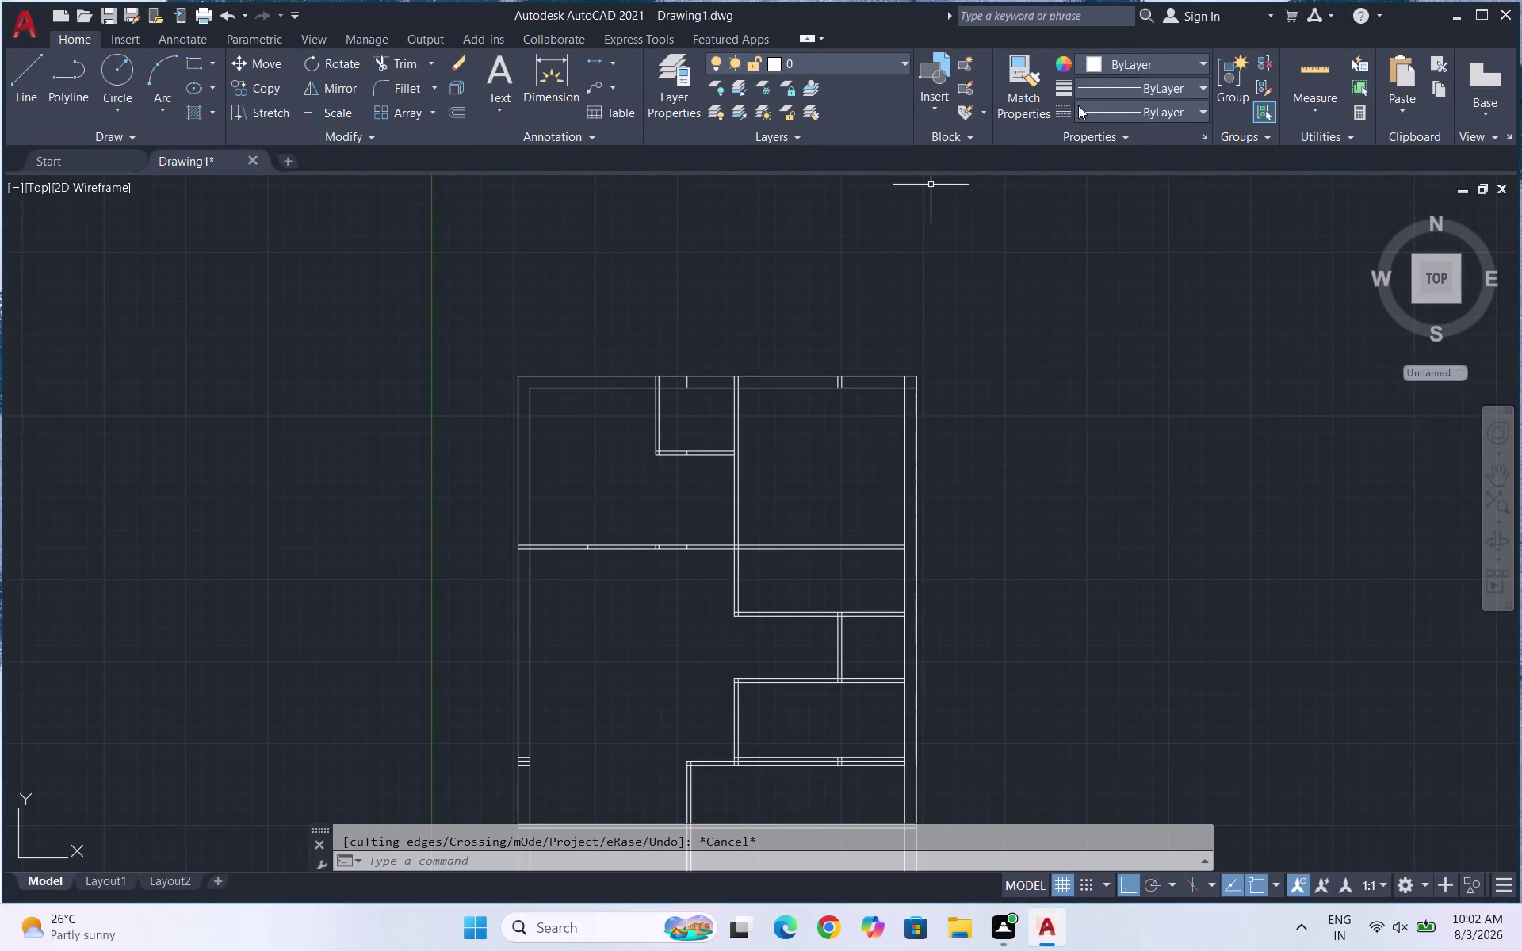
Cancel the earlier trim and begin a 7' offset, then abandon it.
scroll(down, 3)
scroll(up, 3)
scroll(down, 3)
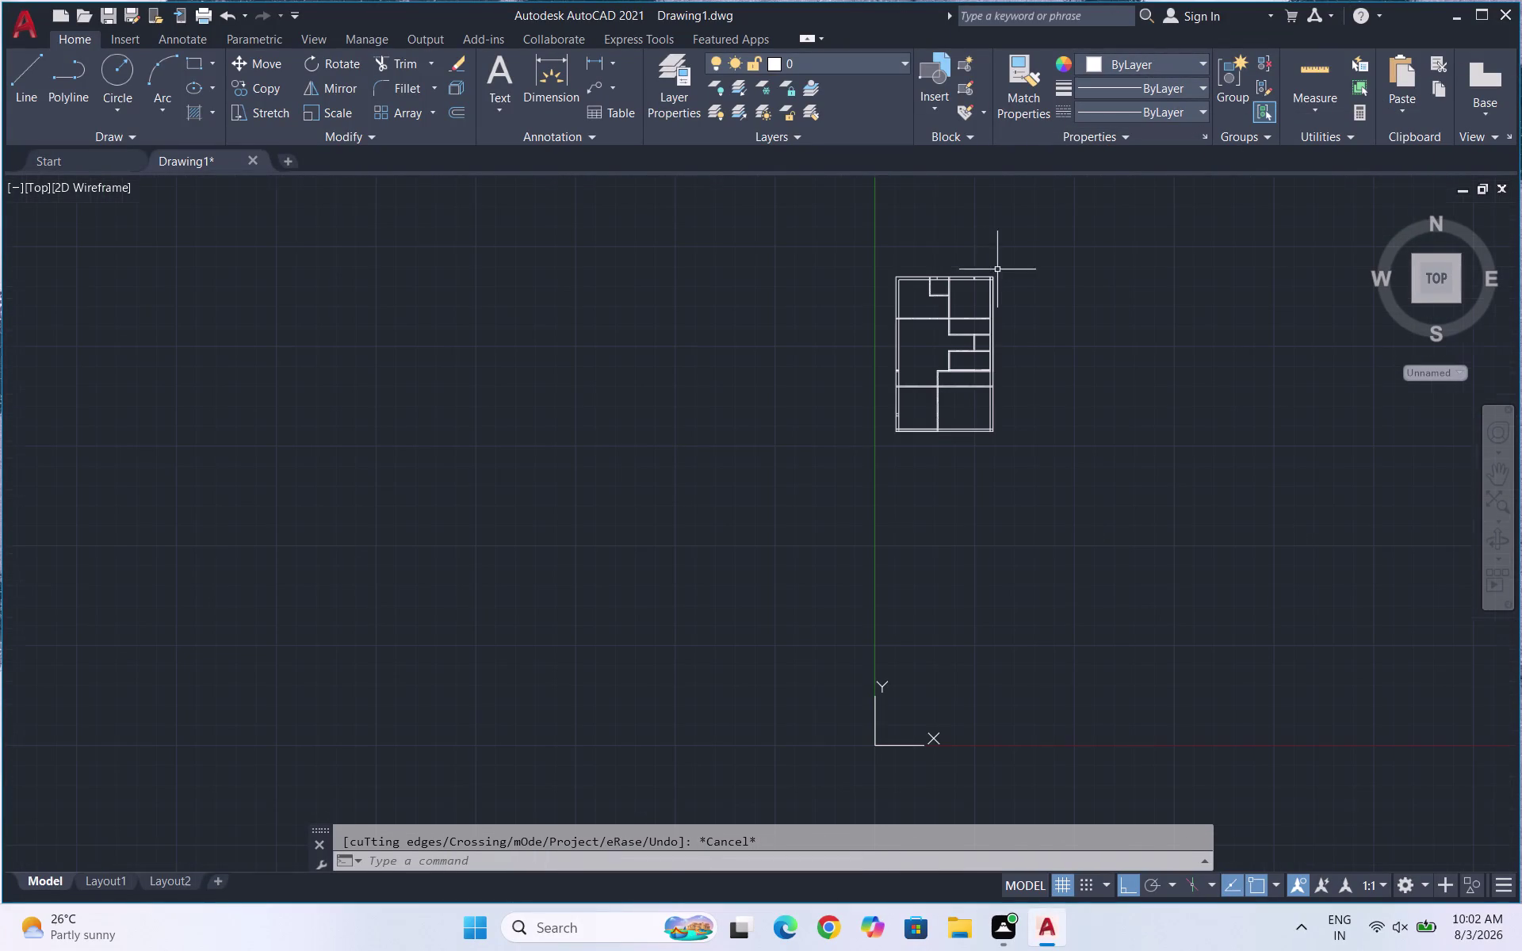
scroll(up, 3)
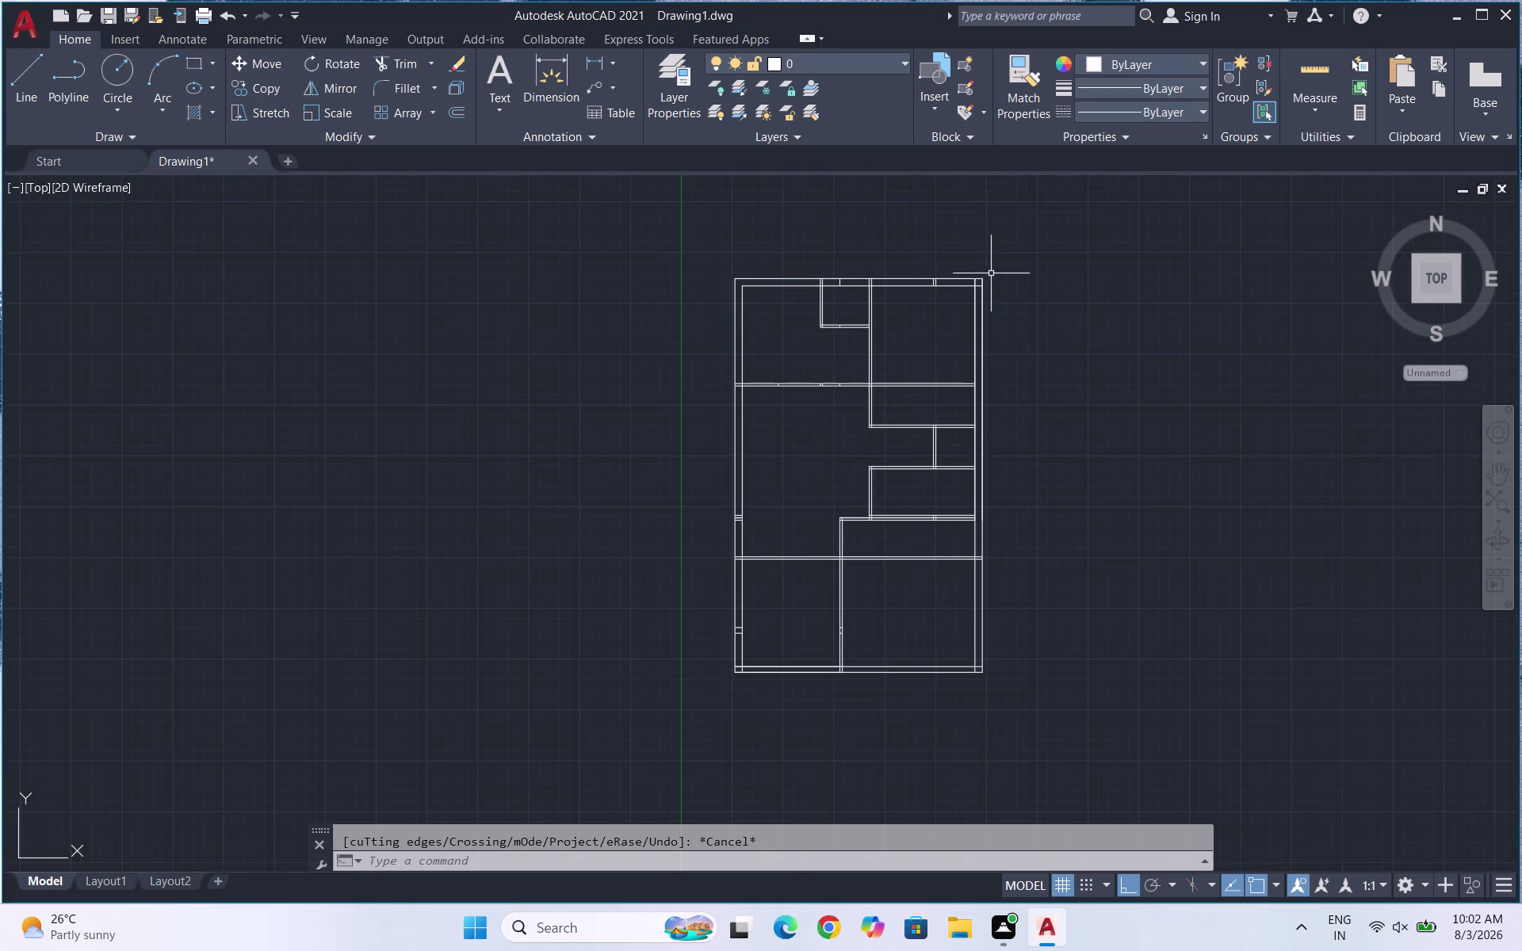
scroll(up, 3)
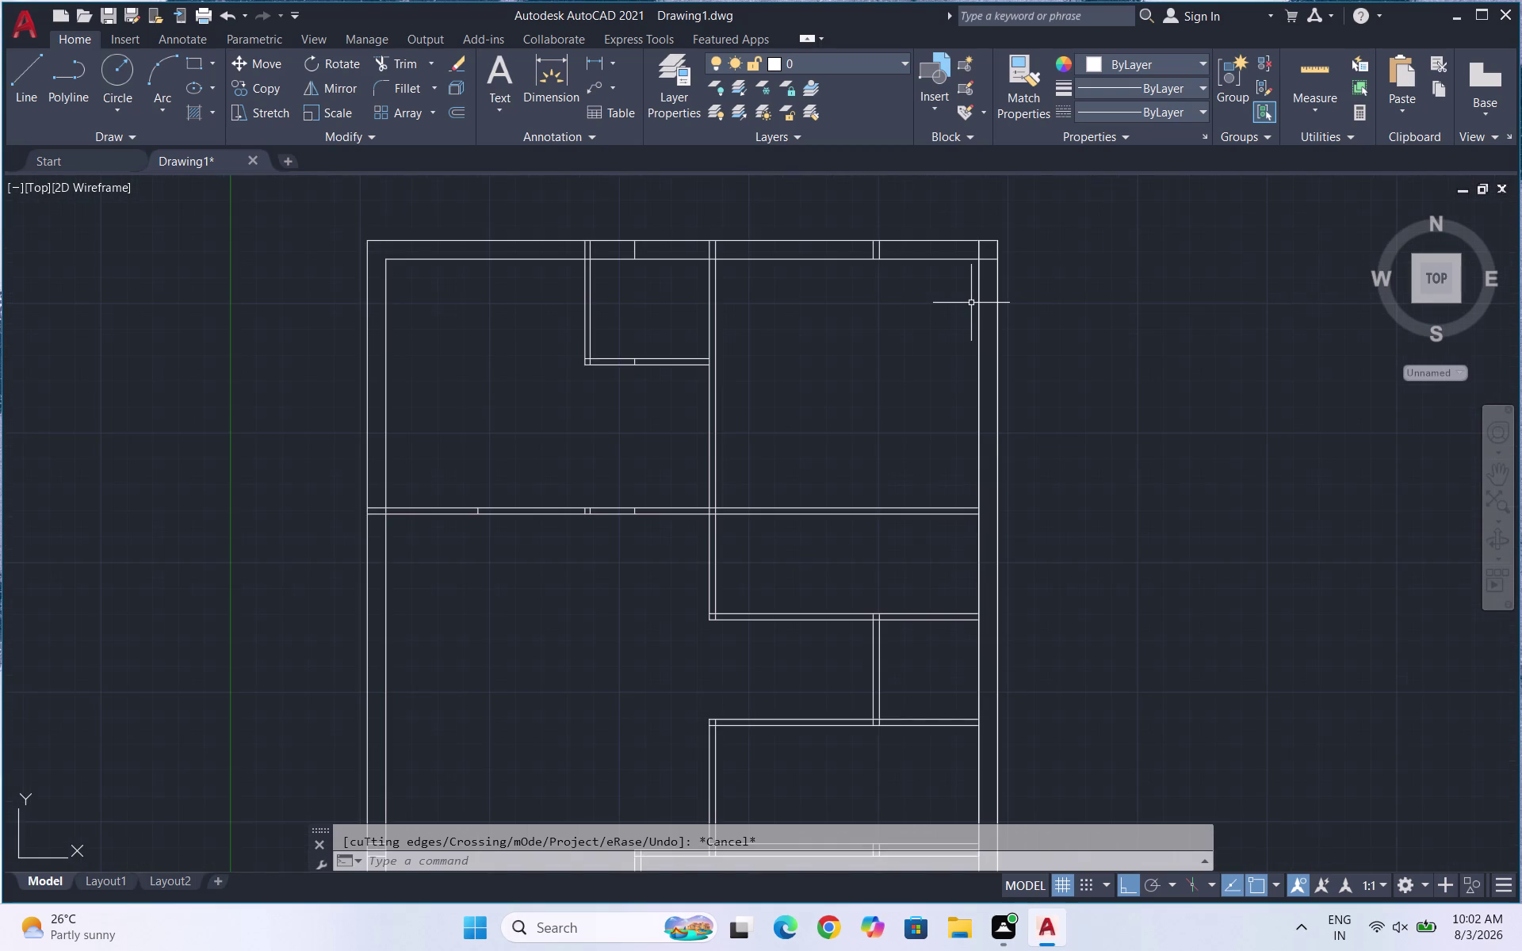
key(Escape)
key(Escape)
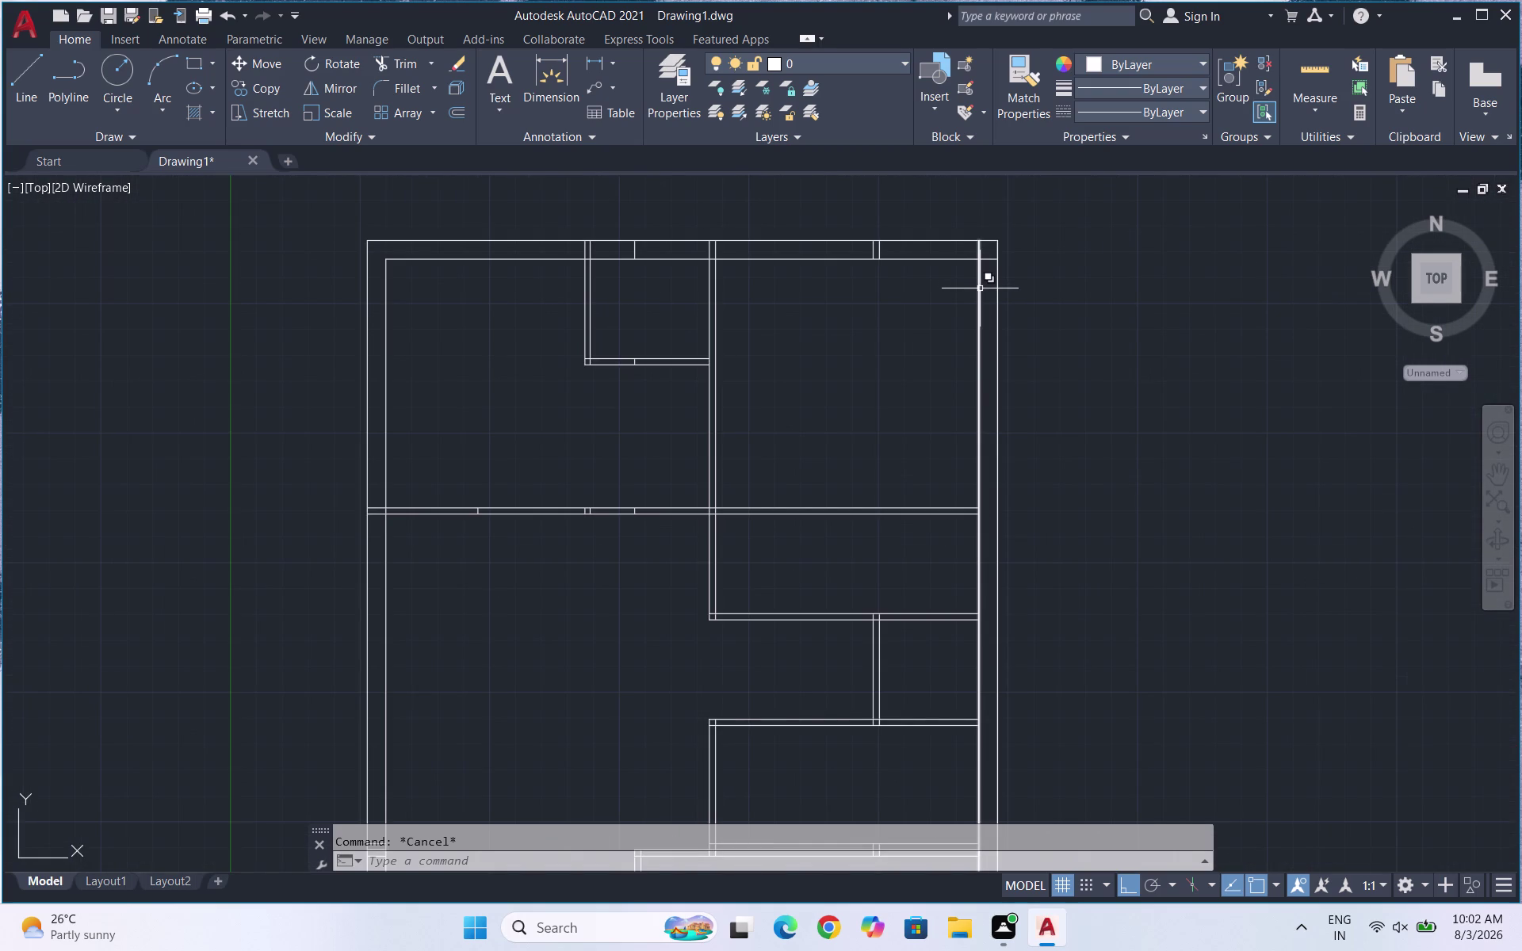
key(o)
key(Return)
text(7')
key(Return)
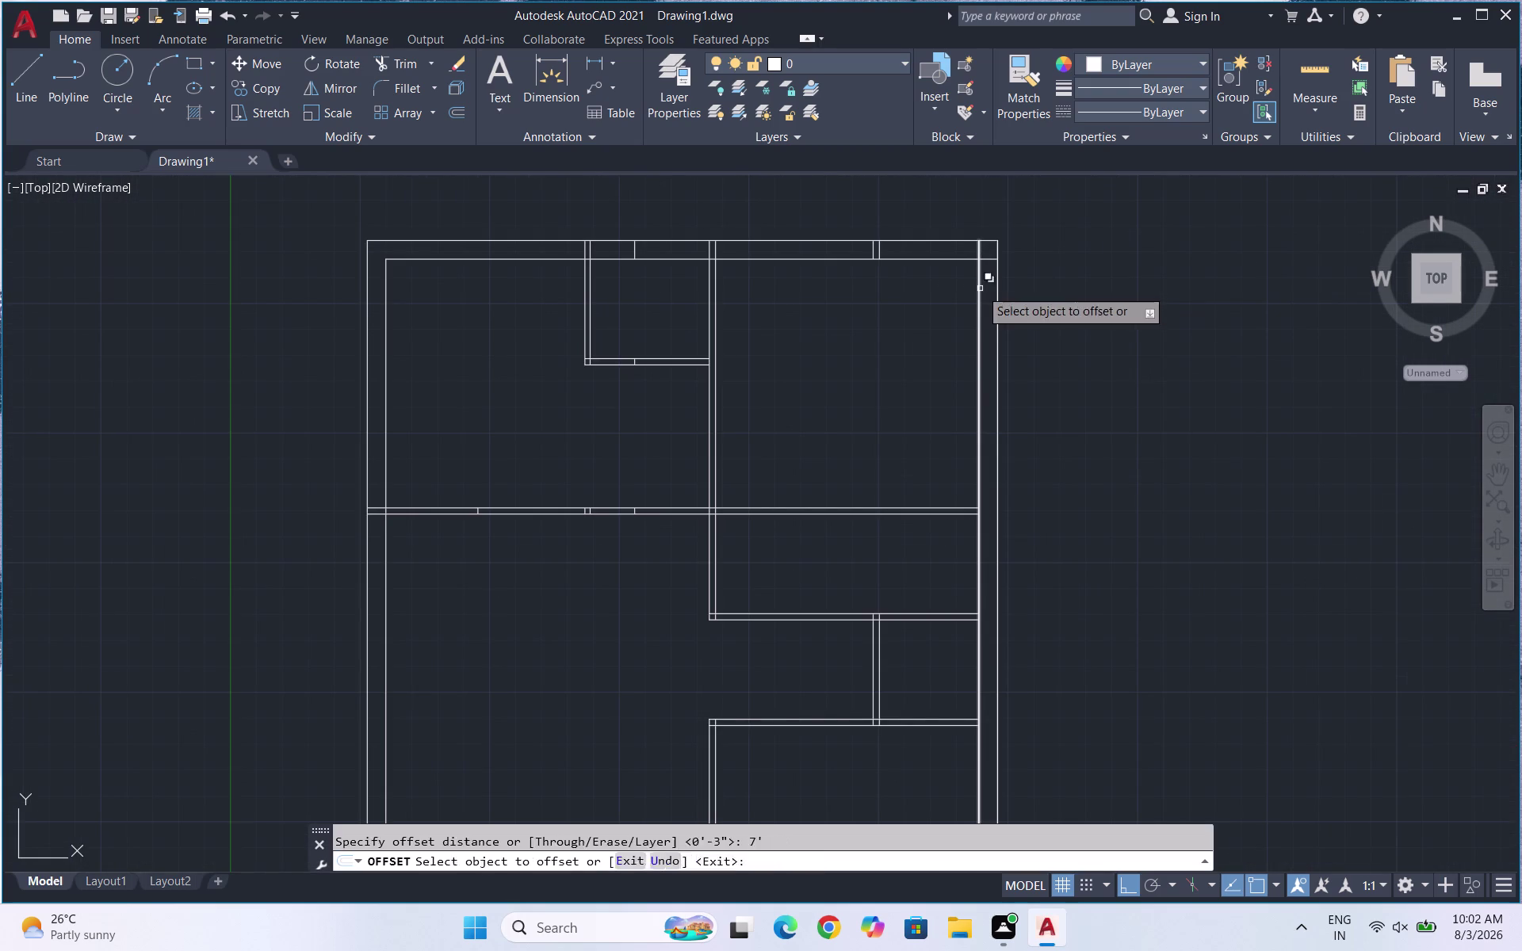
key(Return)
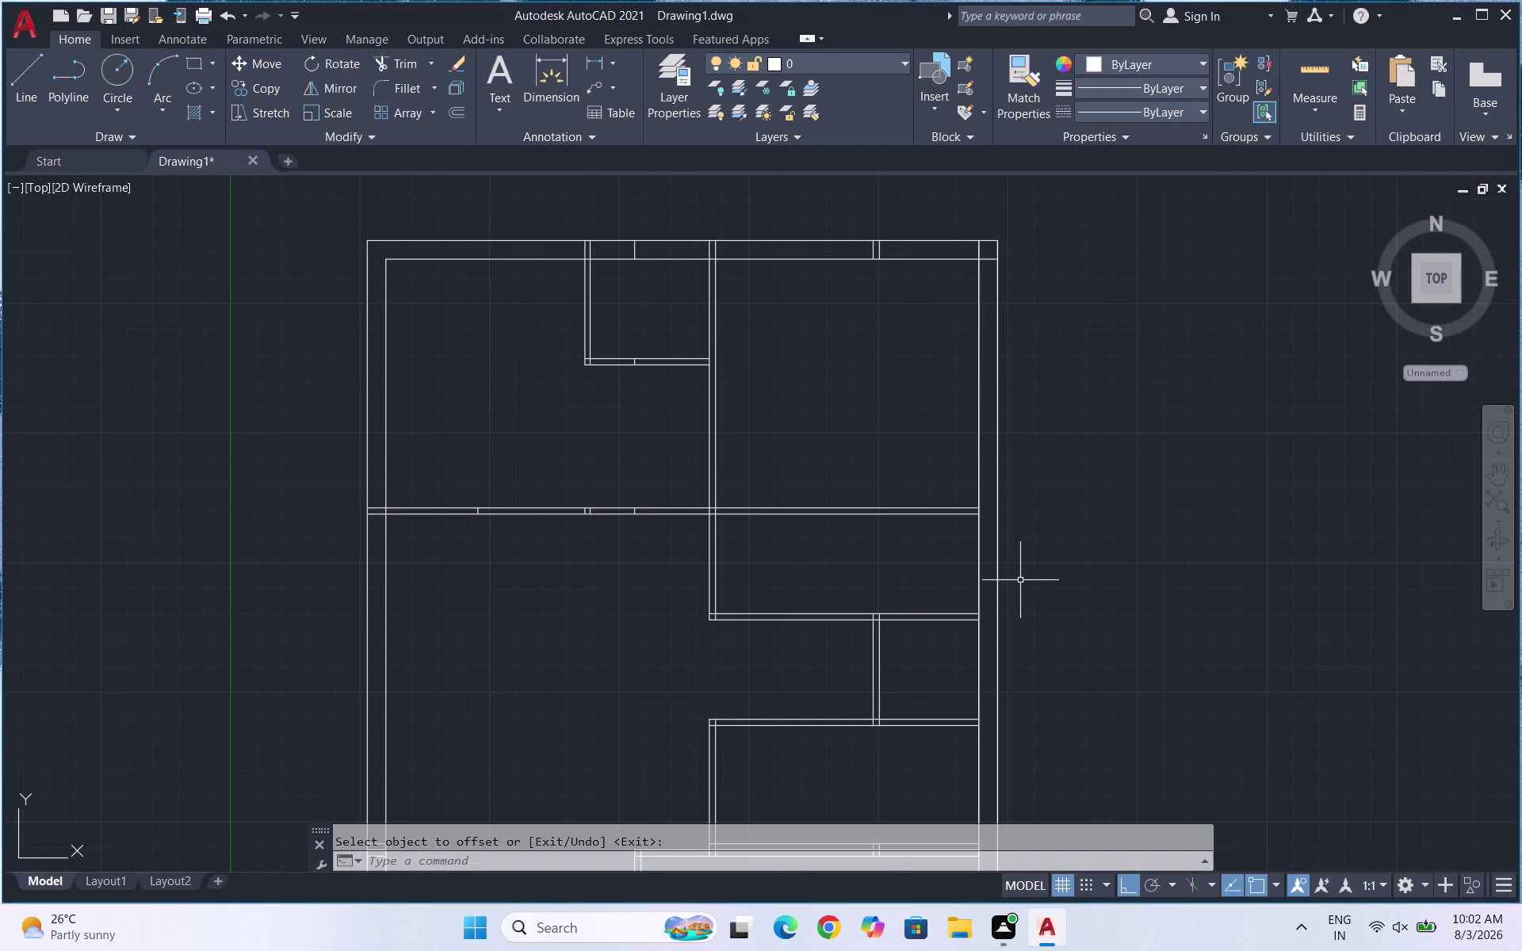
Offset the inner right wall line 7' toward the plan's interior.
key(Escape)
key(o)
key(Return)
text(7')
key(Return)
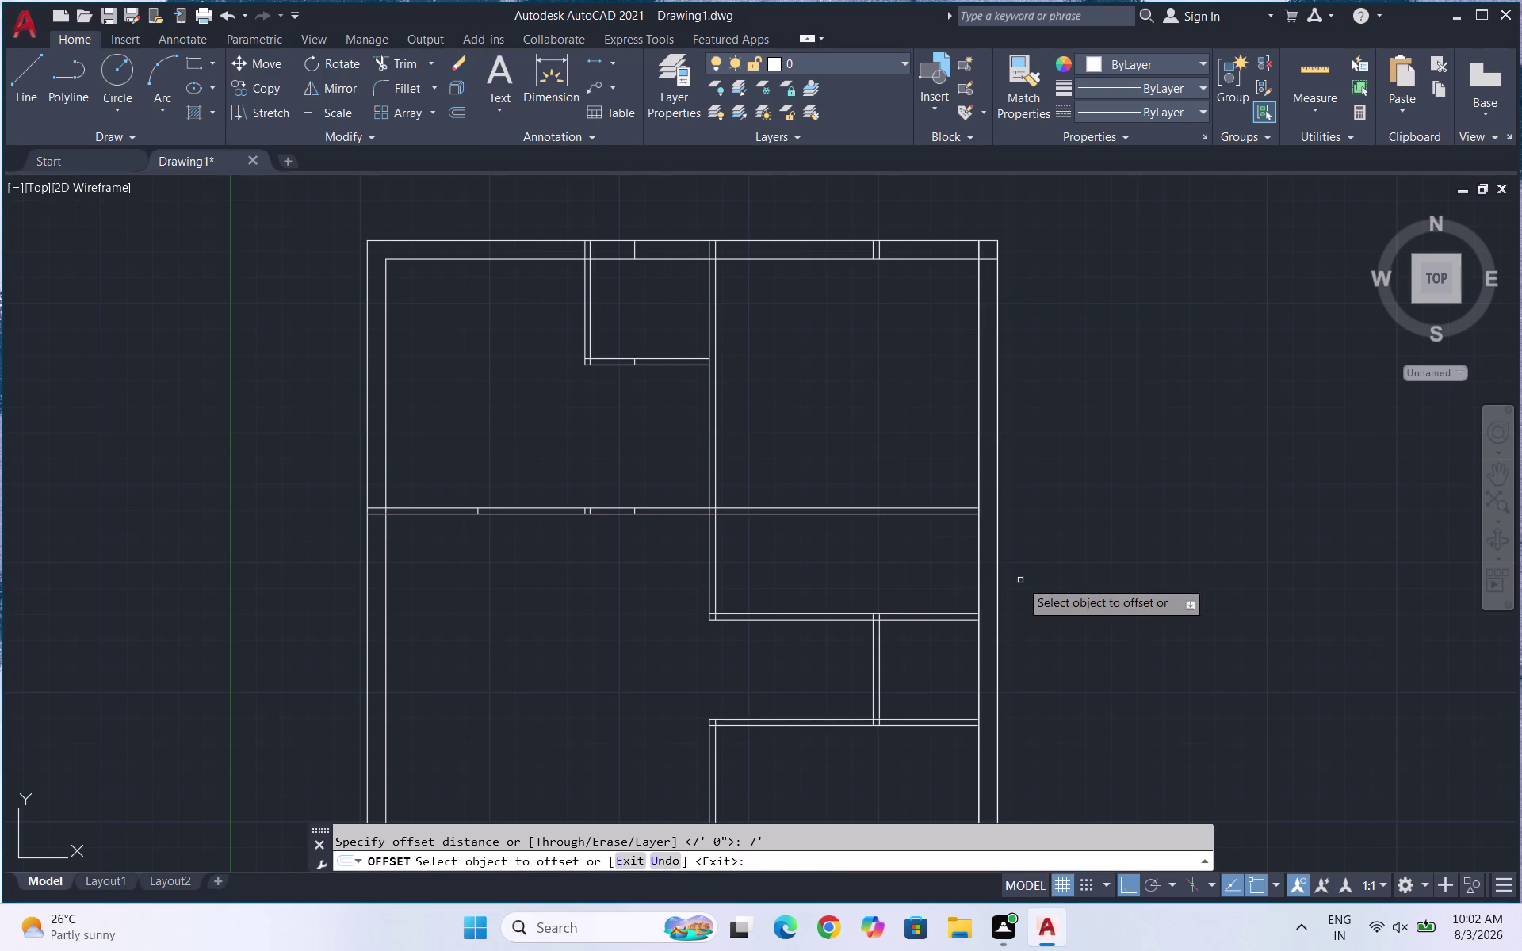
click(982, 561)
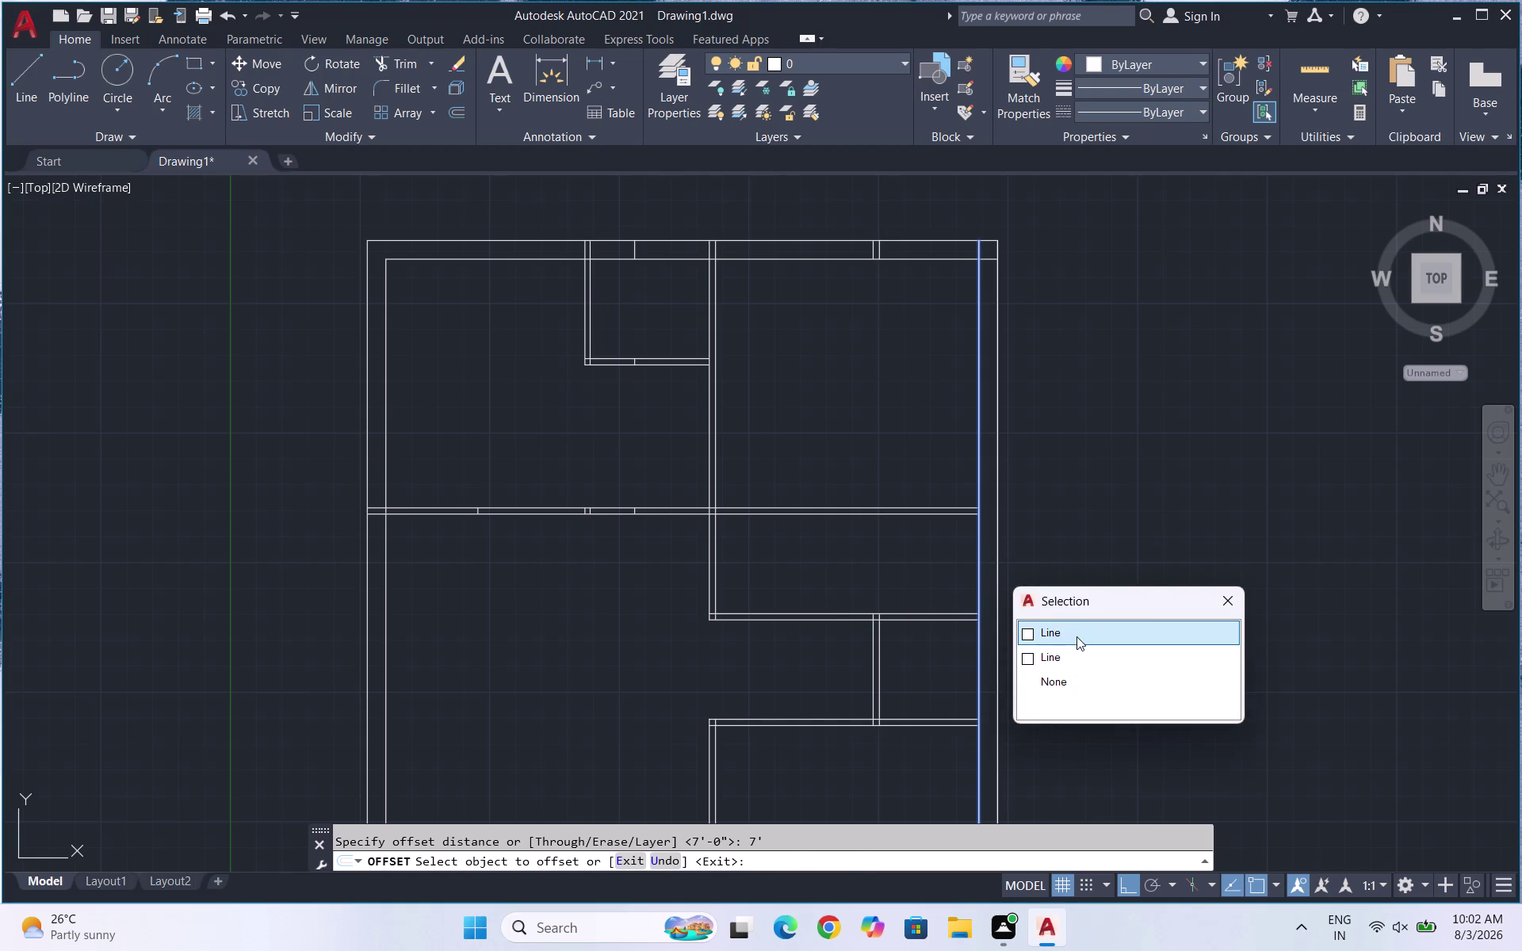
click(1074, 629)
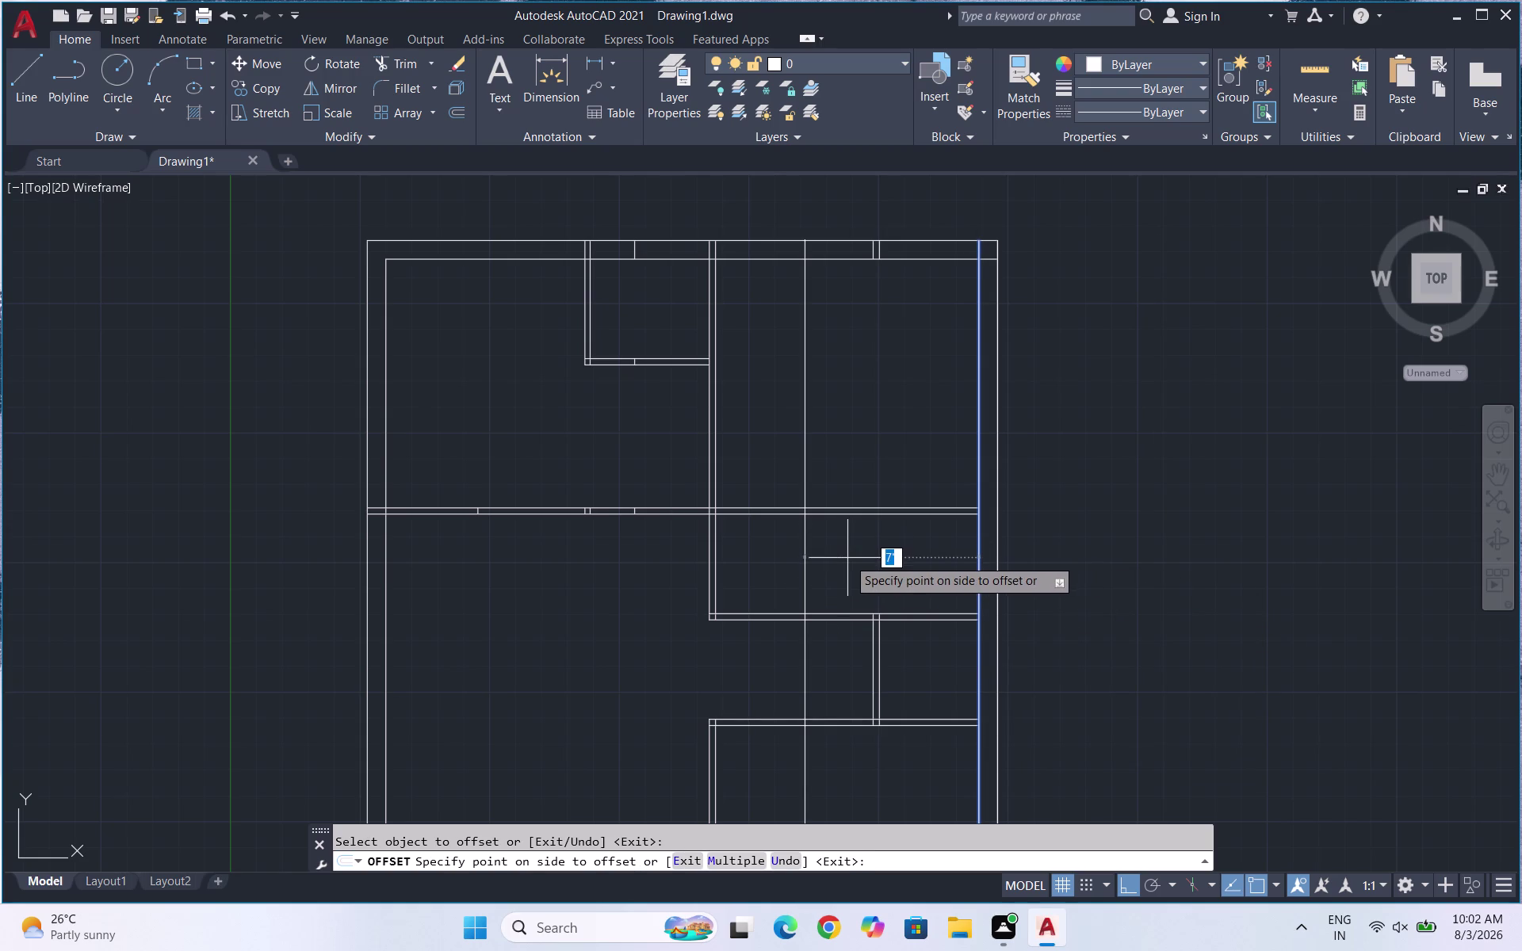
click(847, 558)
key(Escape)
Offset the new line by 3" to form the wall's second face.
key(o)
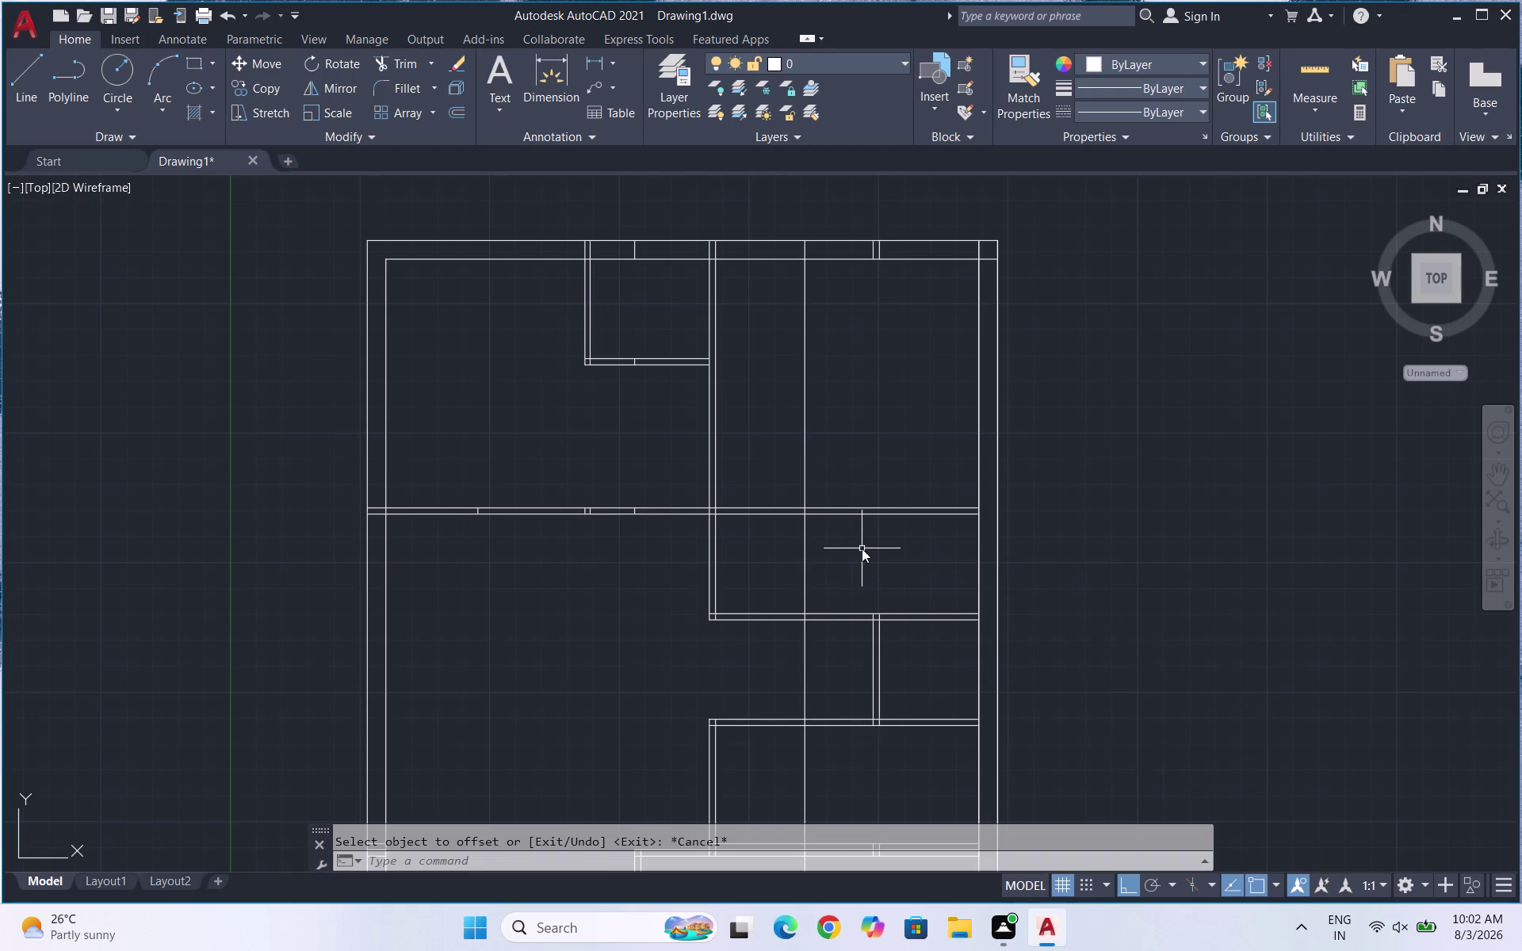
key(Return)
text(3")
key(Return)
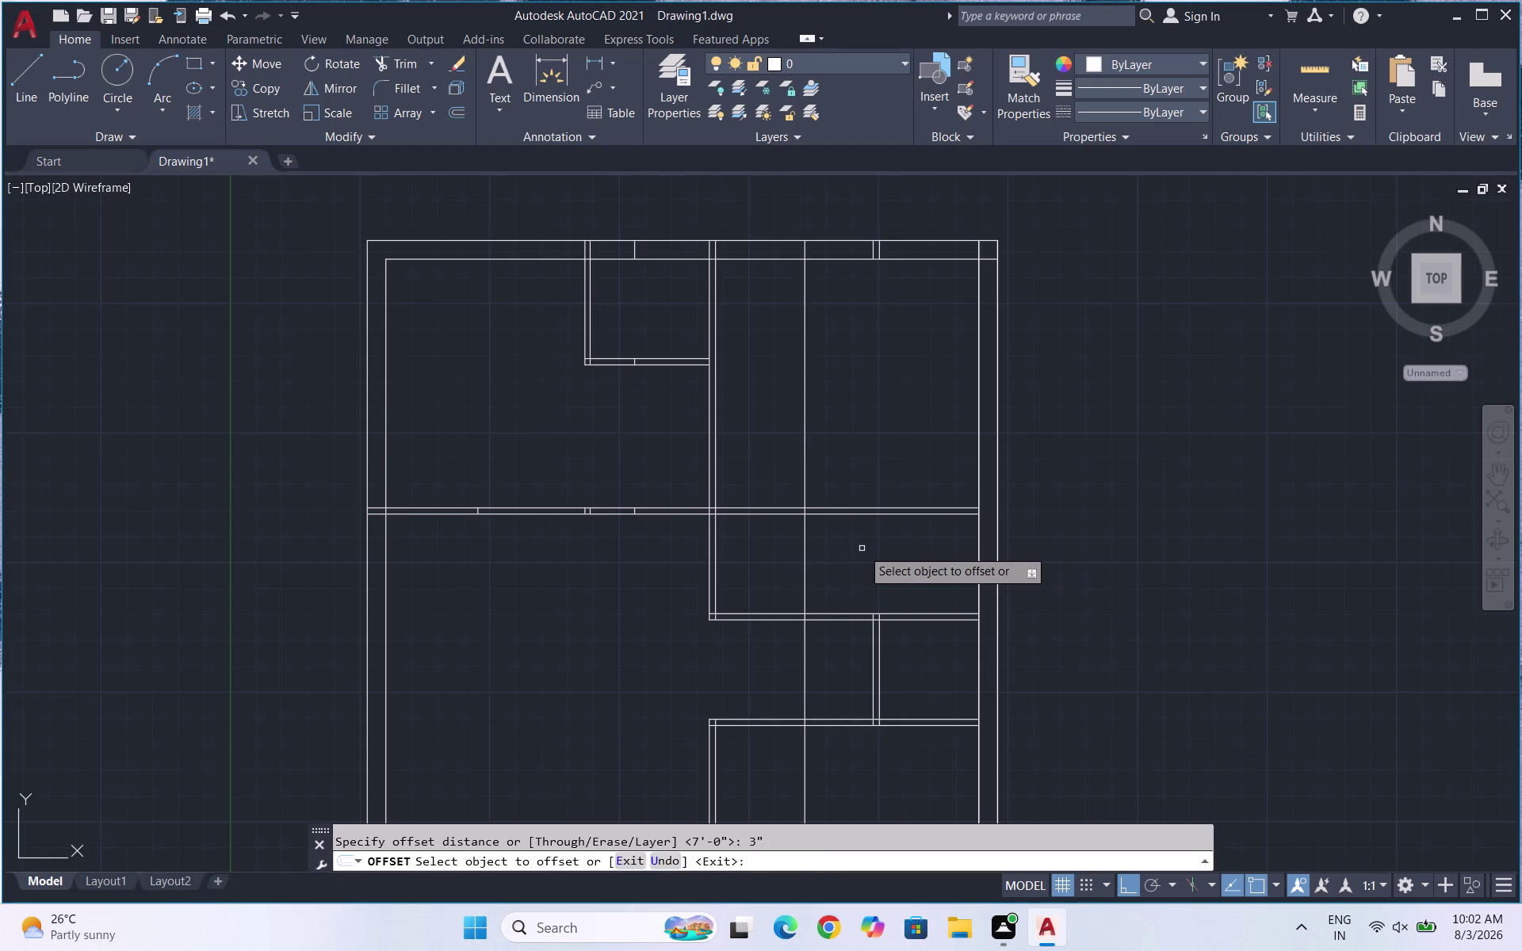
click(805, 547)
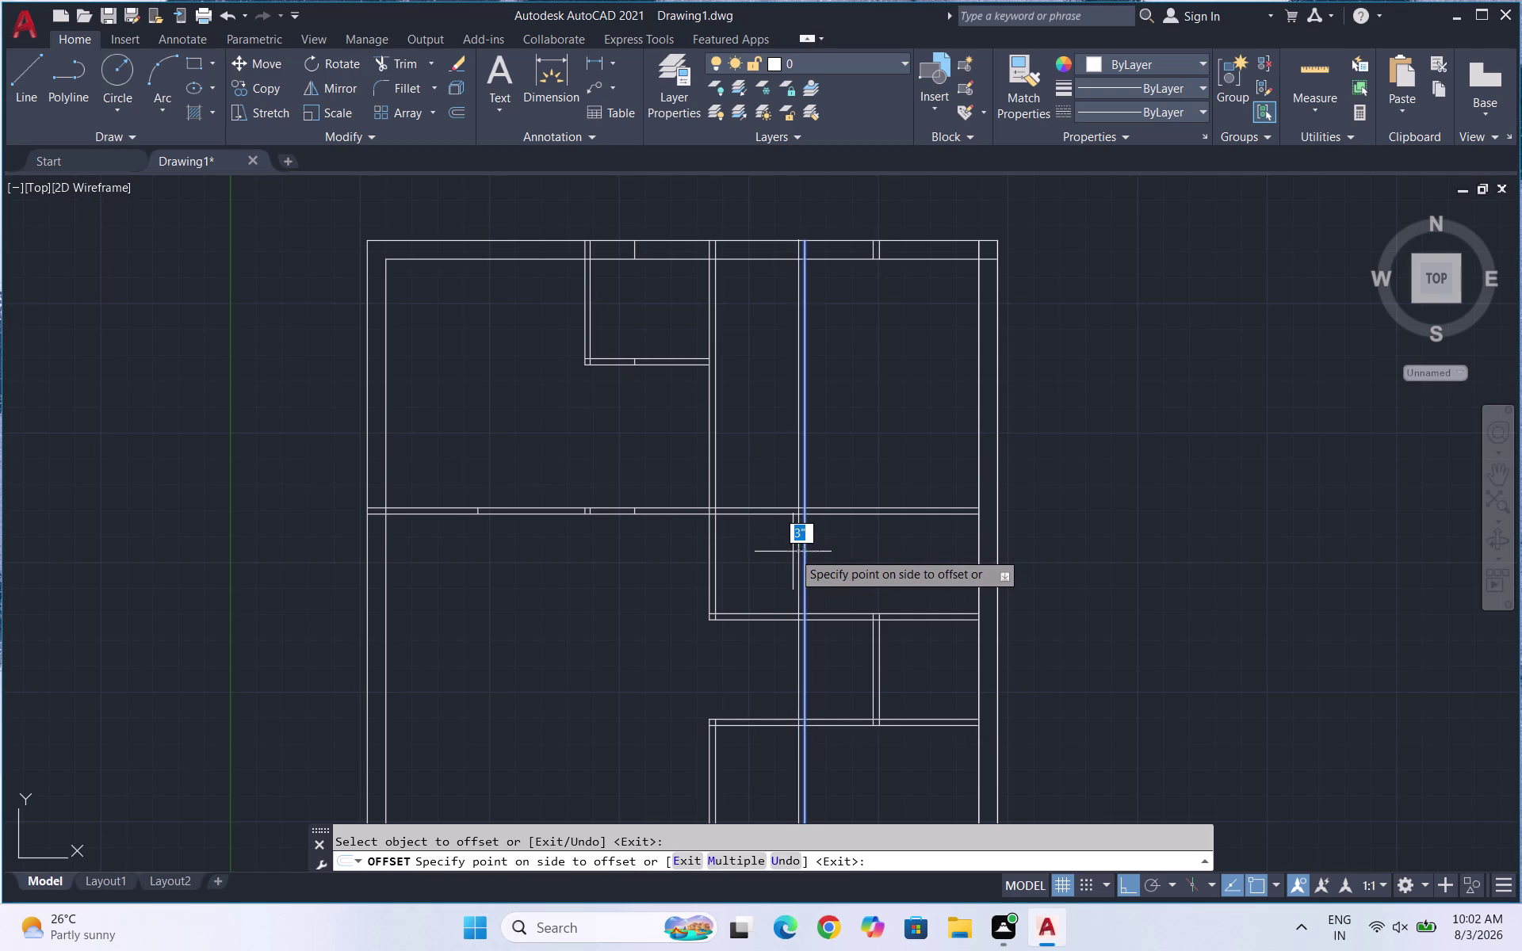
click(793, 551)
key(Escape)
Trim the new wall lines out of the top and middle rooms.
text(TR)
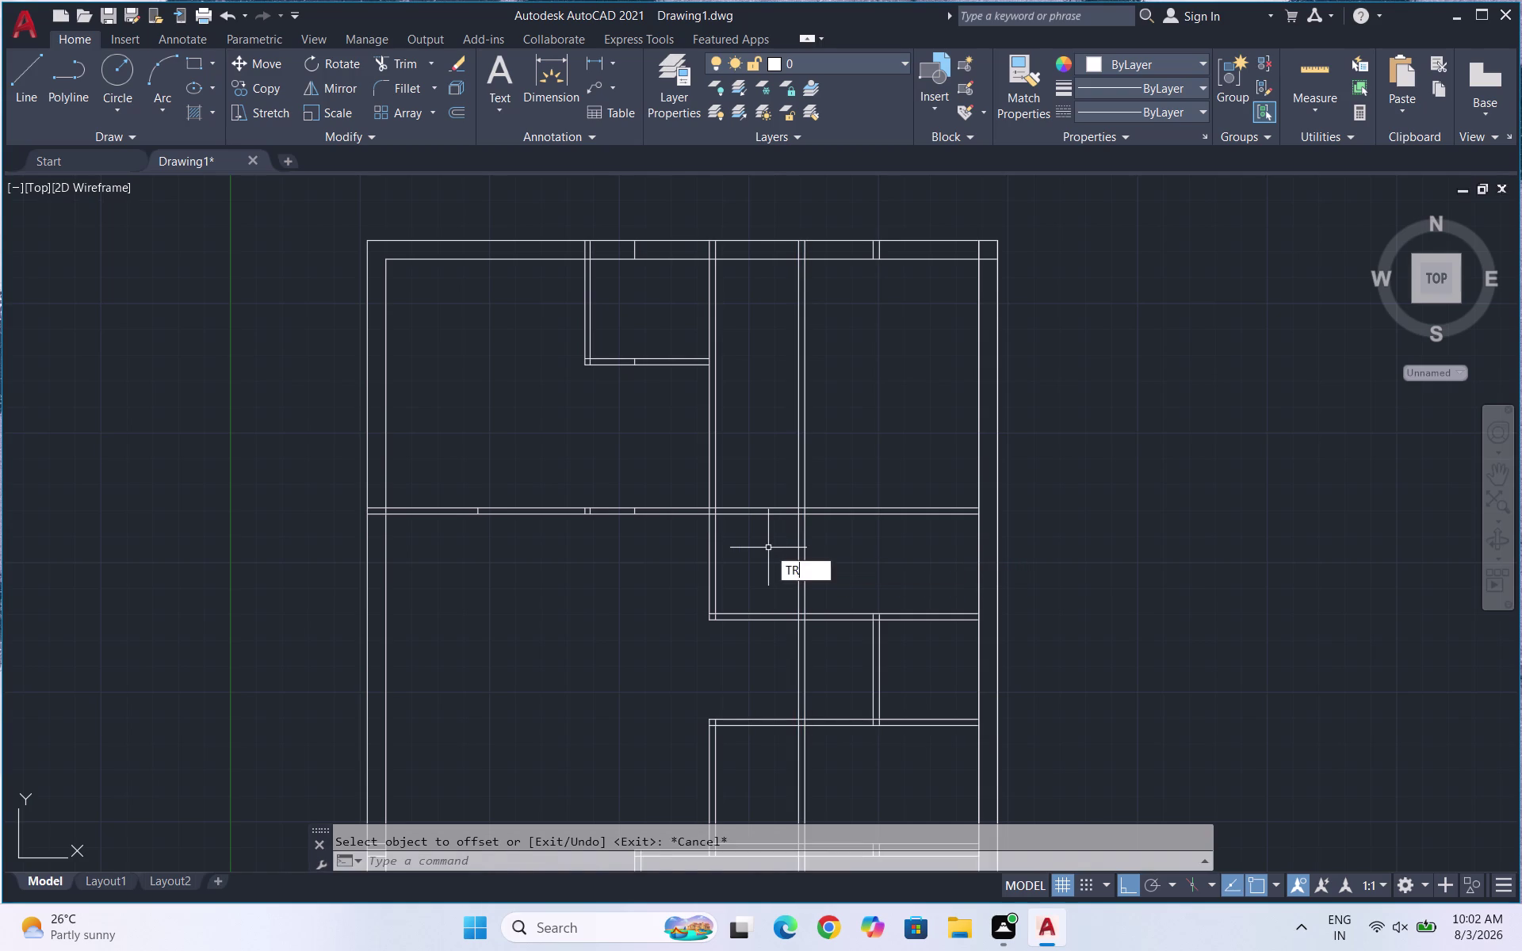
key(Return)
key(Return)
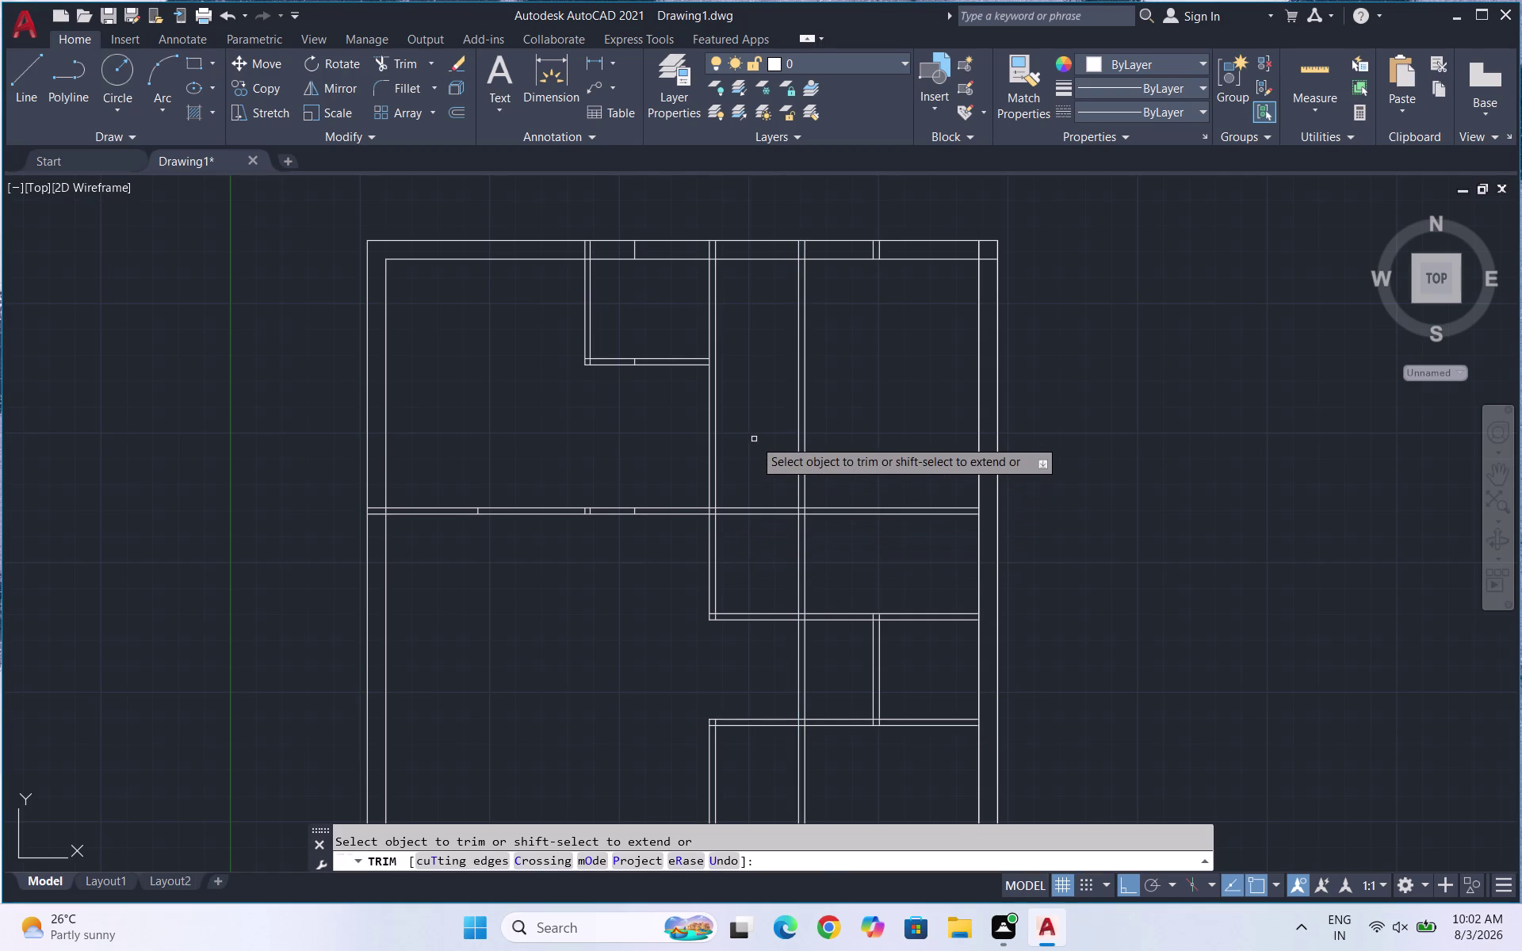
drag(837, 417, 781, 449)
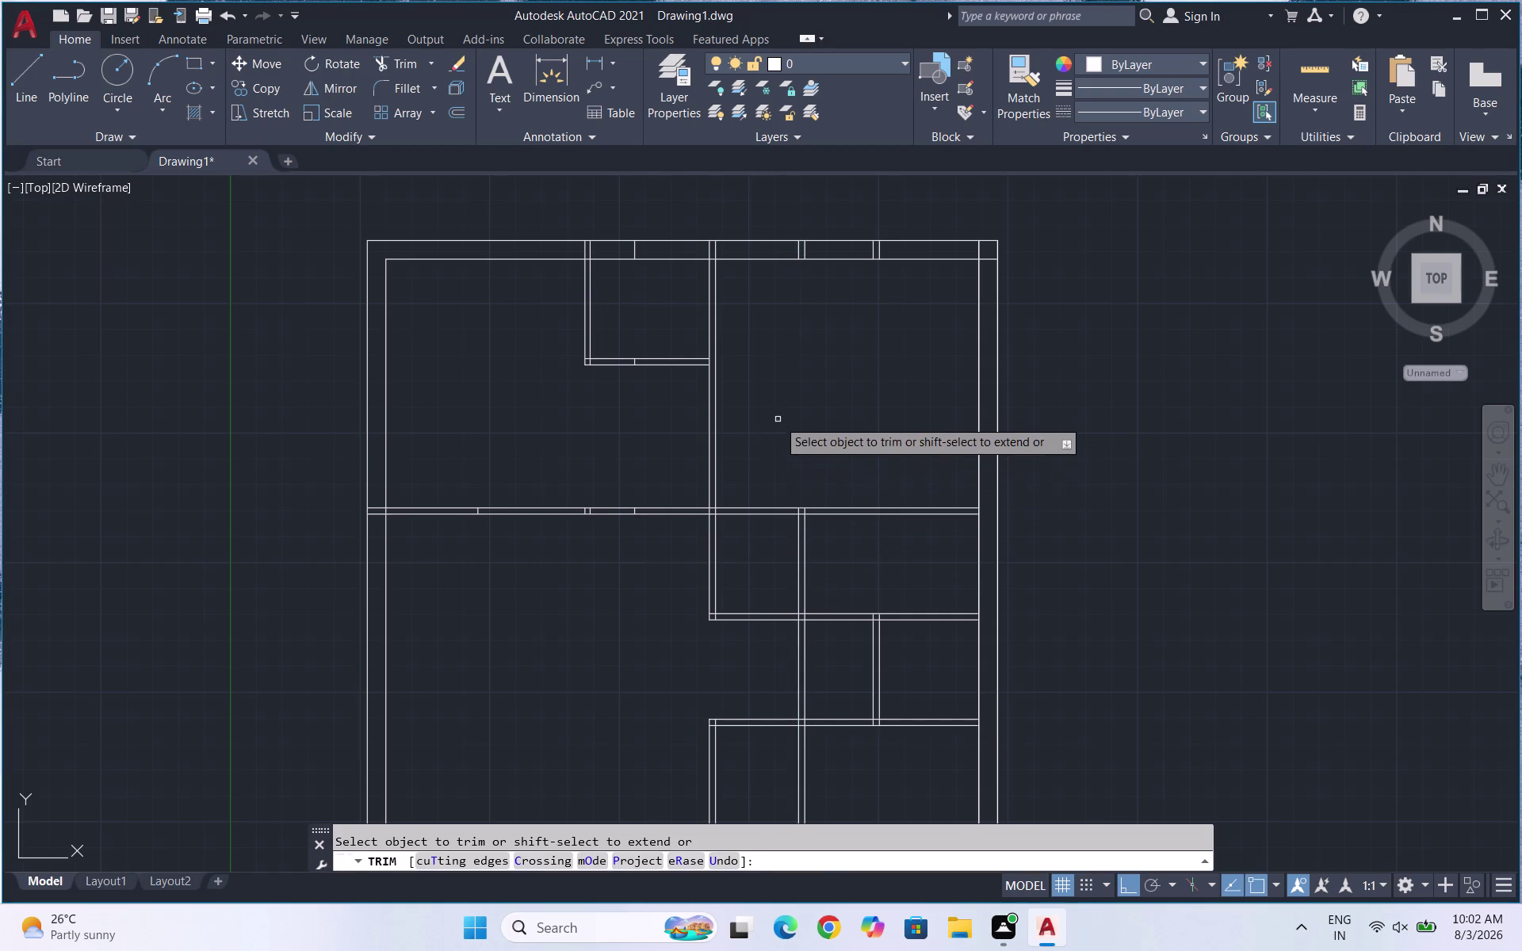
scroll(down, 3)
scroll(up, 3)
drag(750, 537, 750, 535)
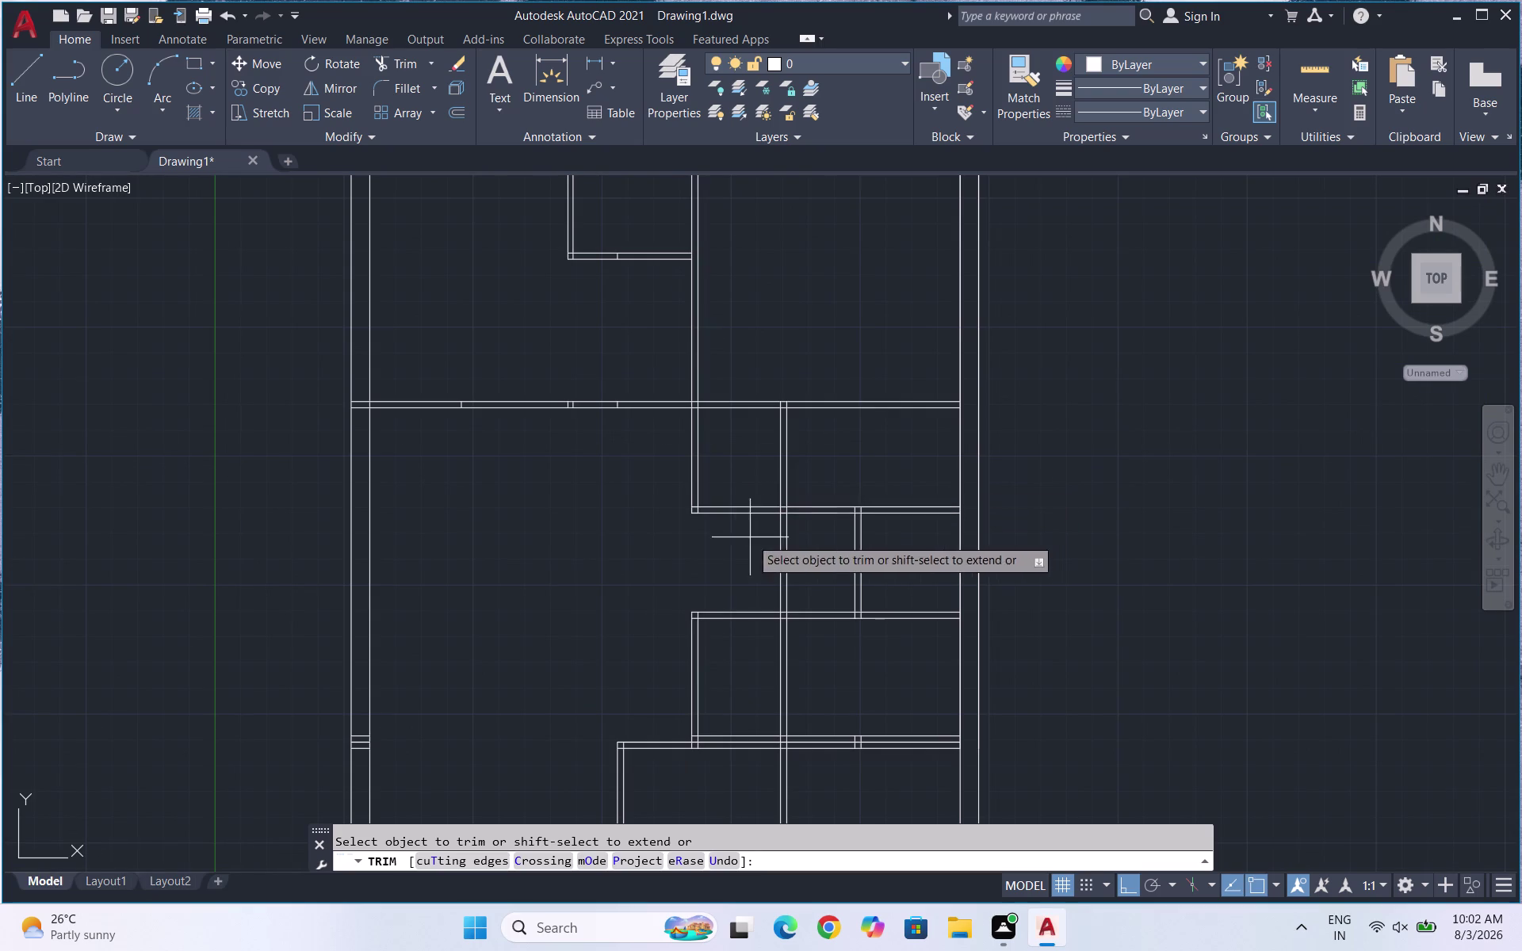
drag(750, 535, 699, 501)
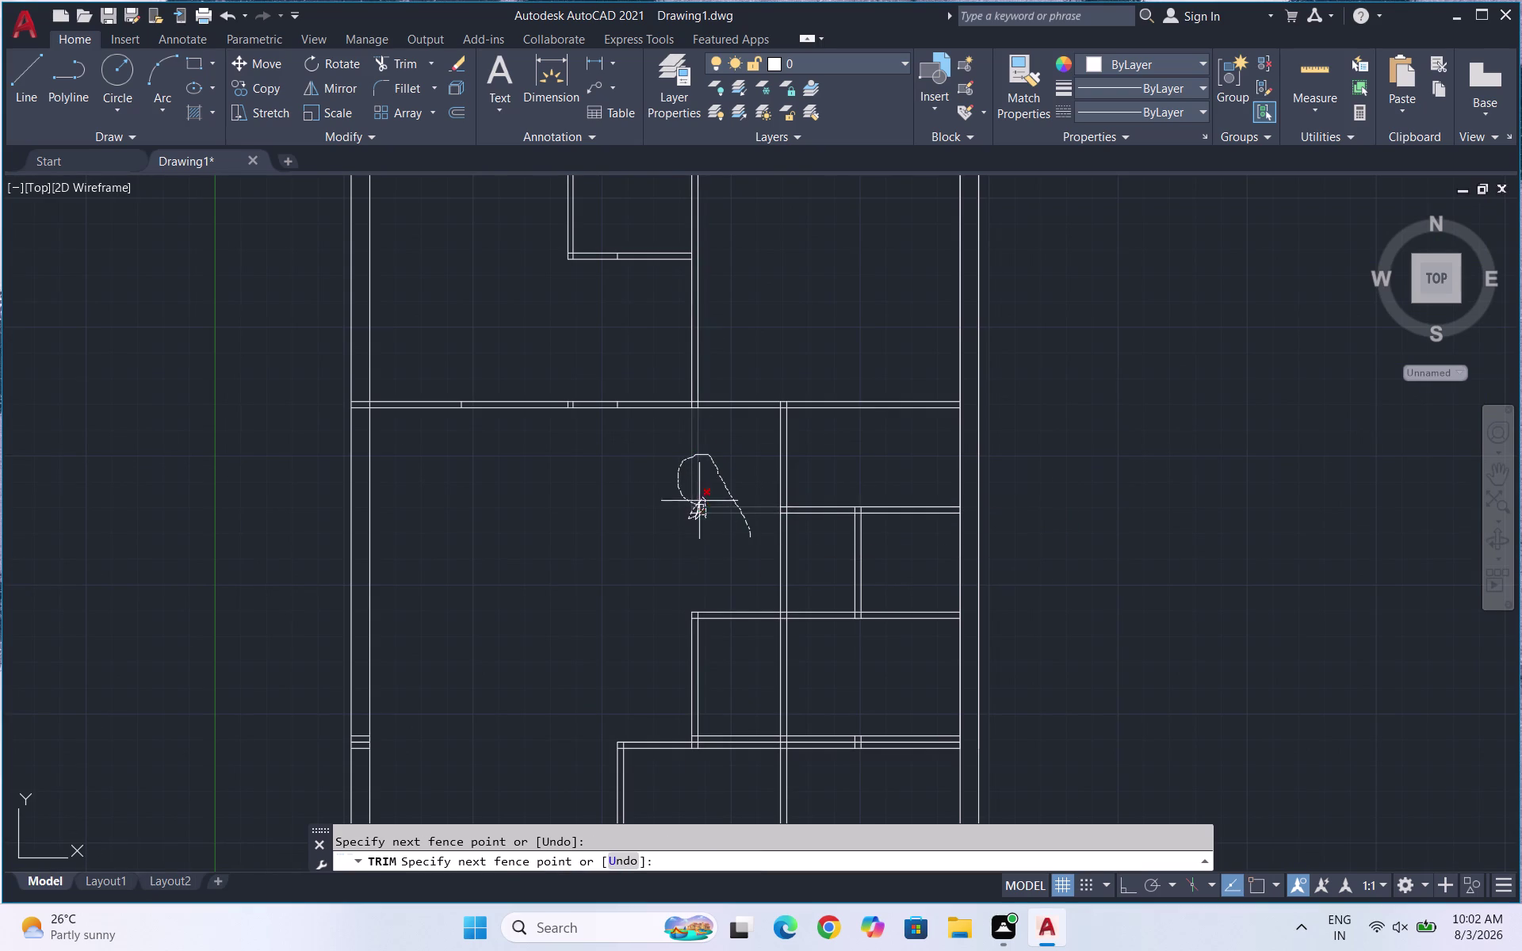
drag(699, 501, 703, 510)
Trim the new wall segments beside and below the small right-side room.
scroll(down, 3)
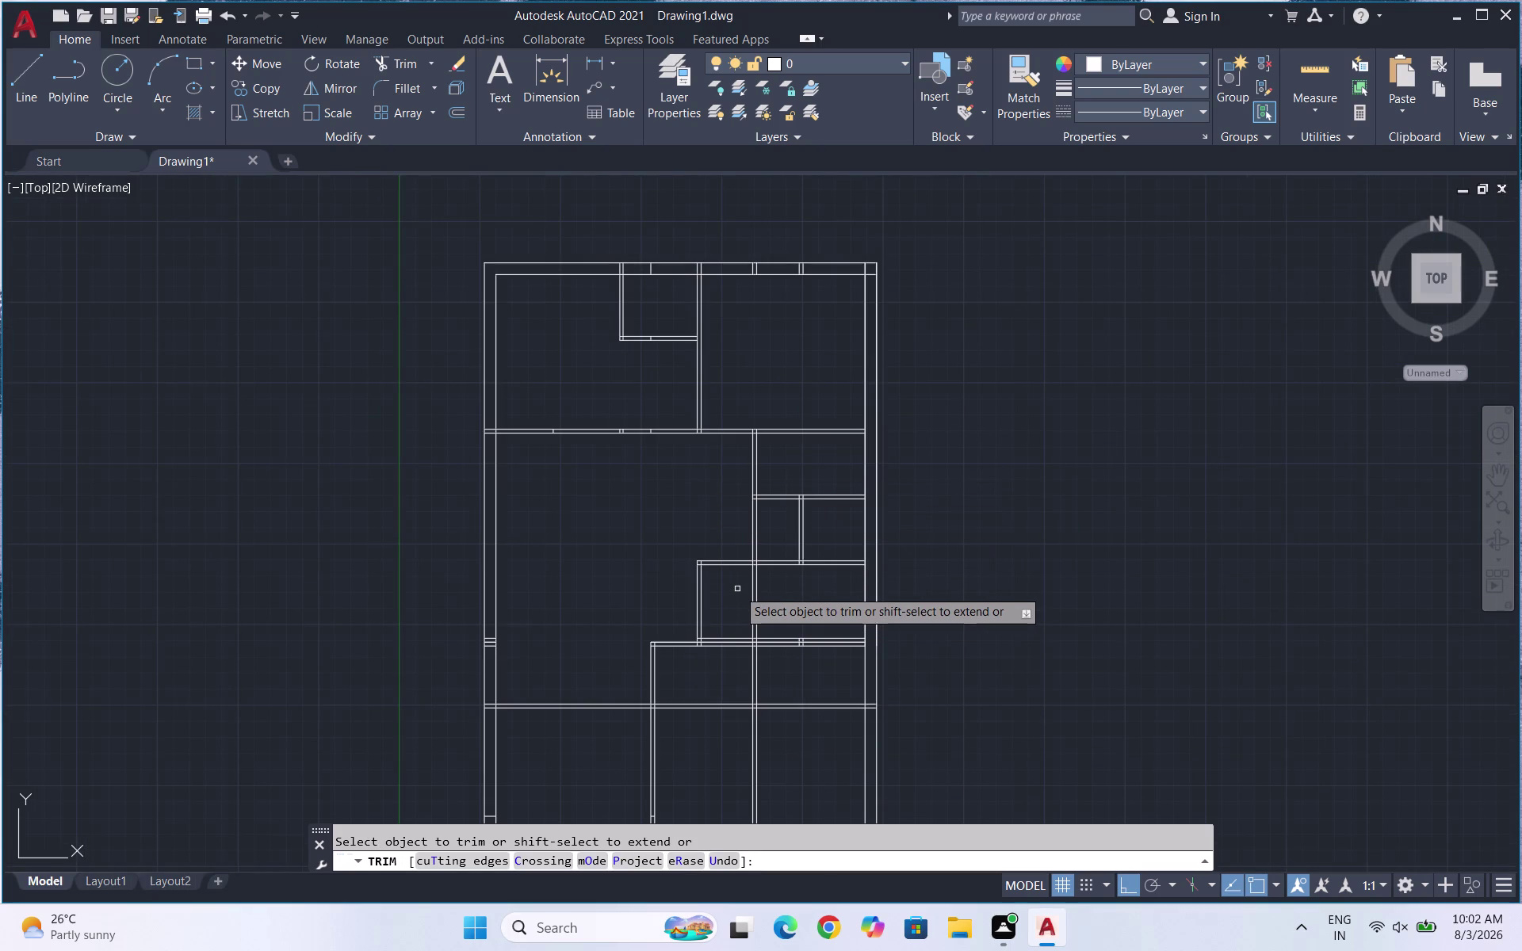
drag(773, 523, 745, 523)
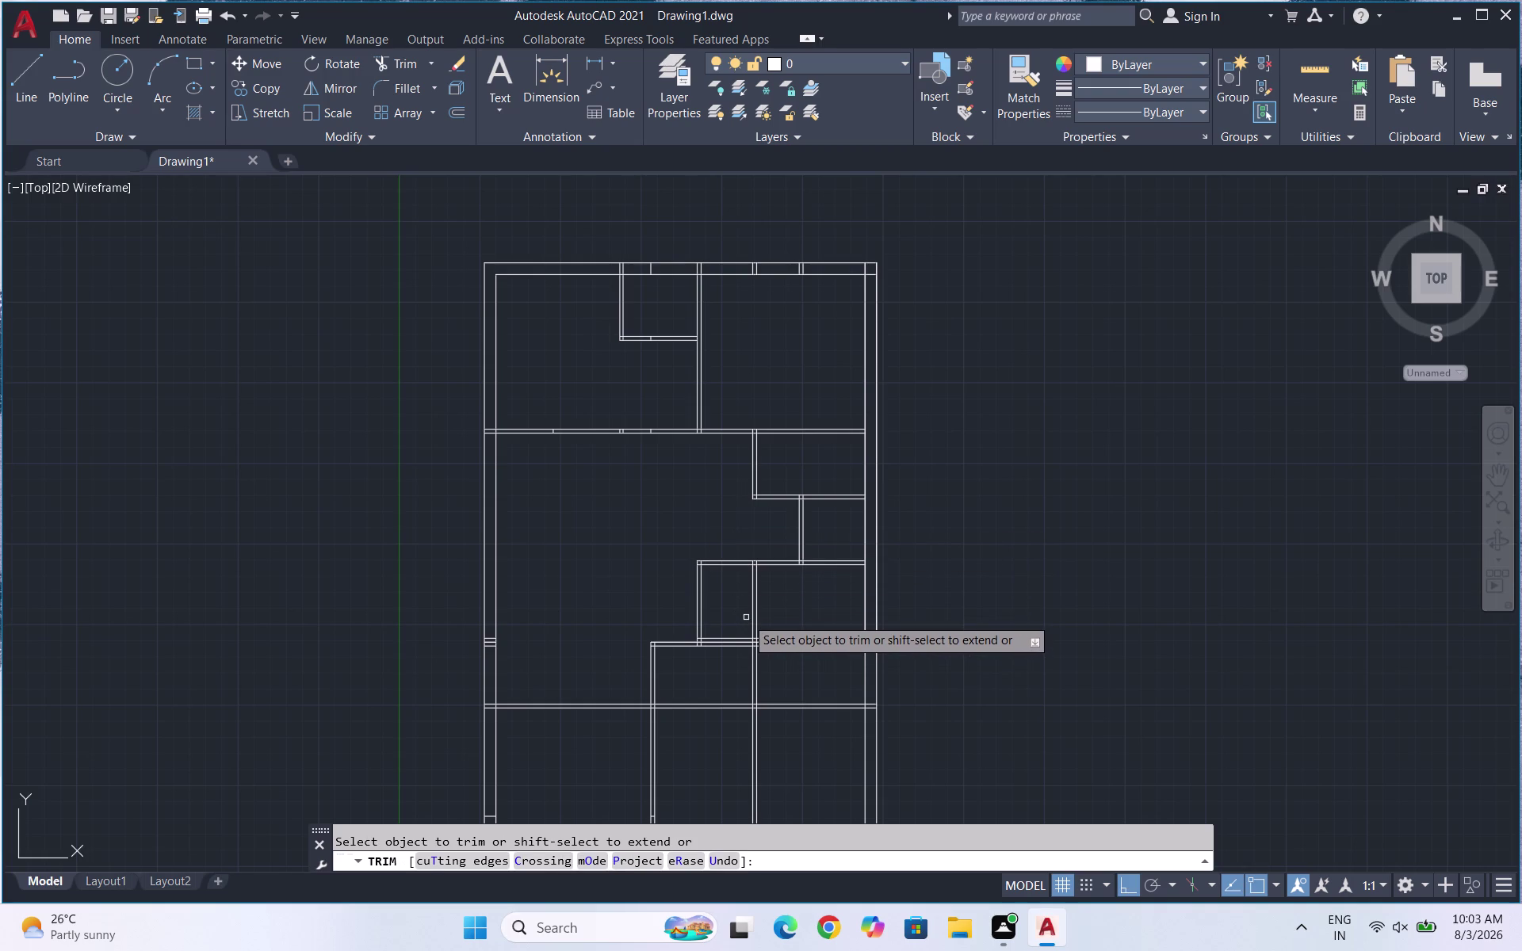
drag(733, 604, 775, 608)
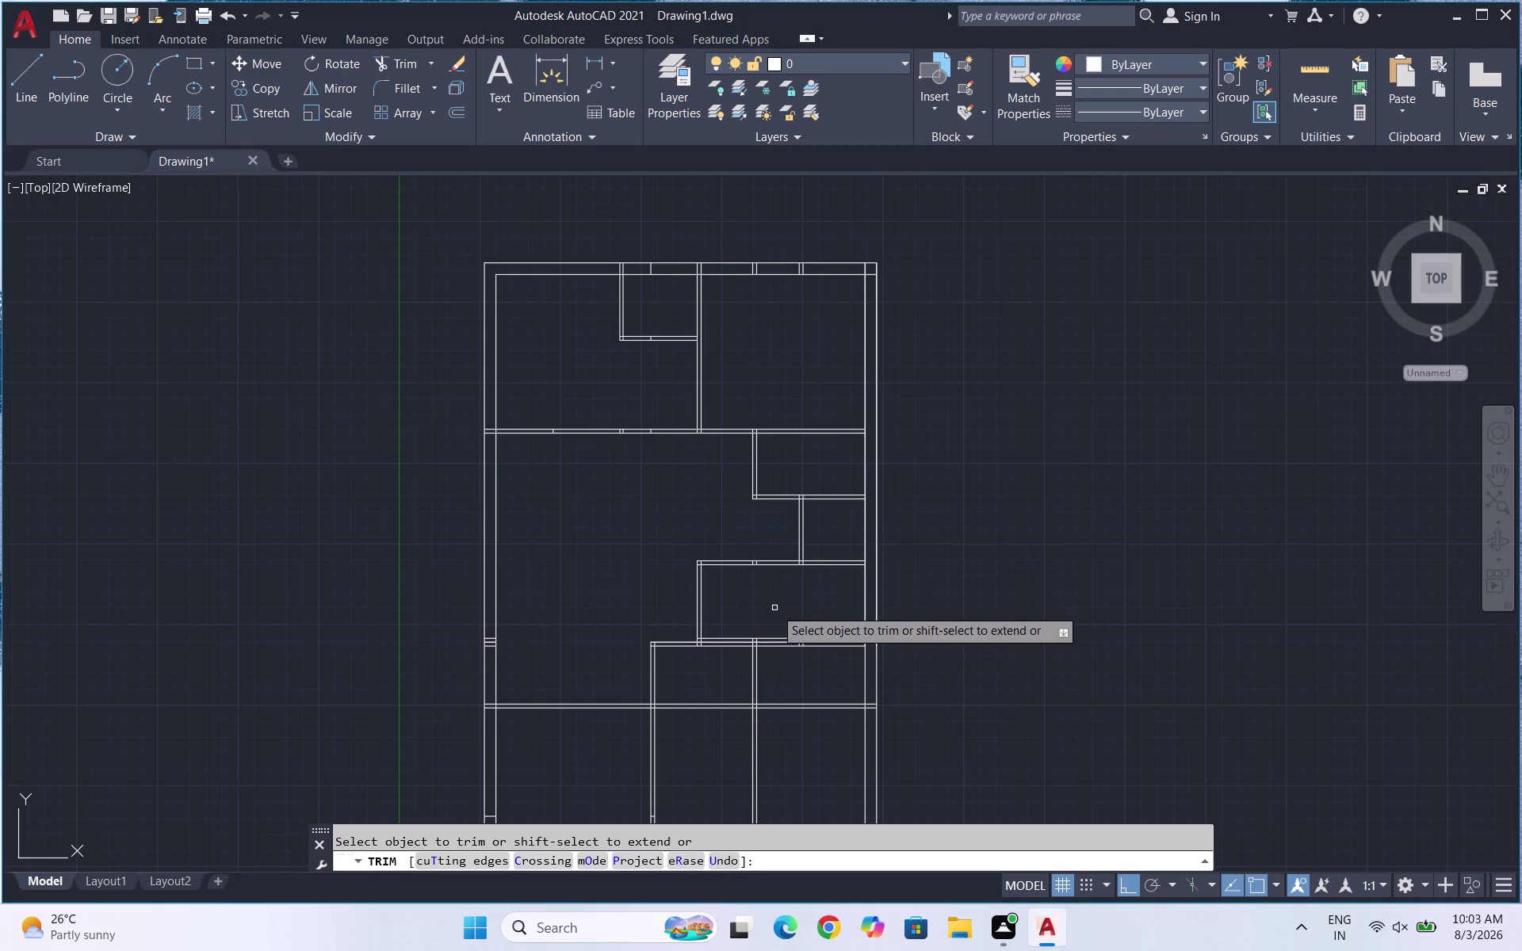
drag(714, 676, 651, 631)
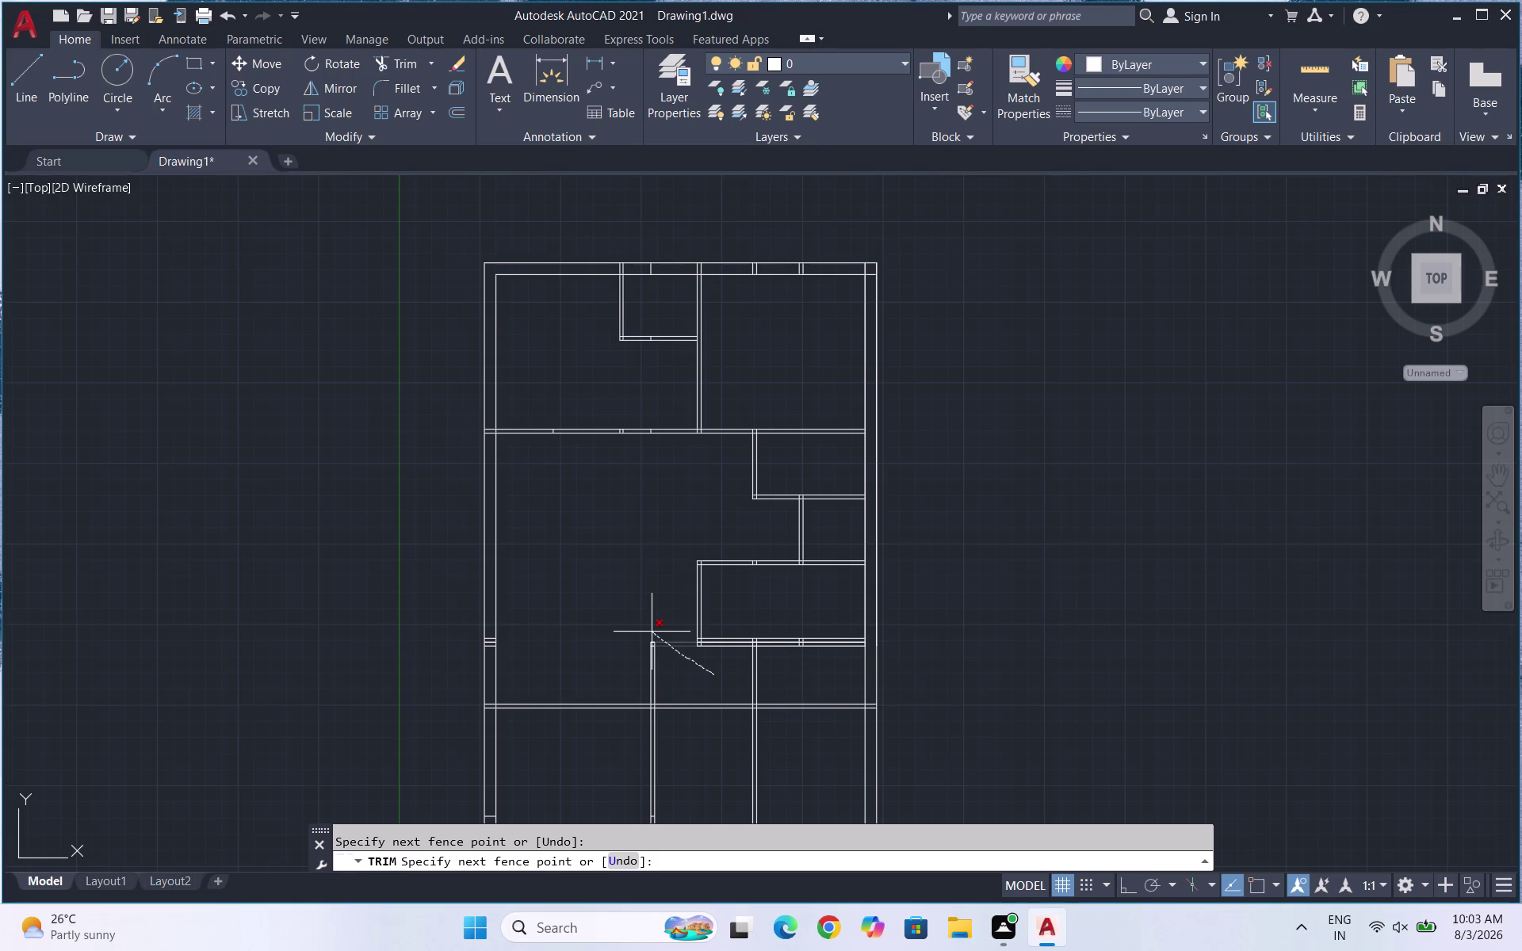
drag(652, 631, 644, 580)
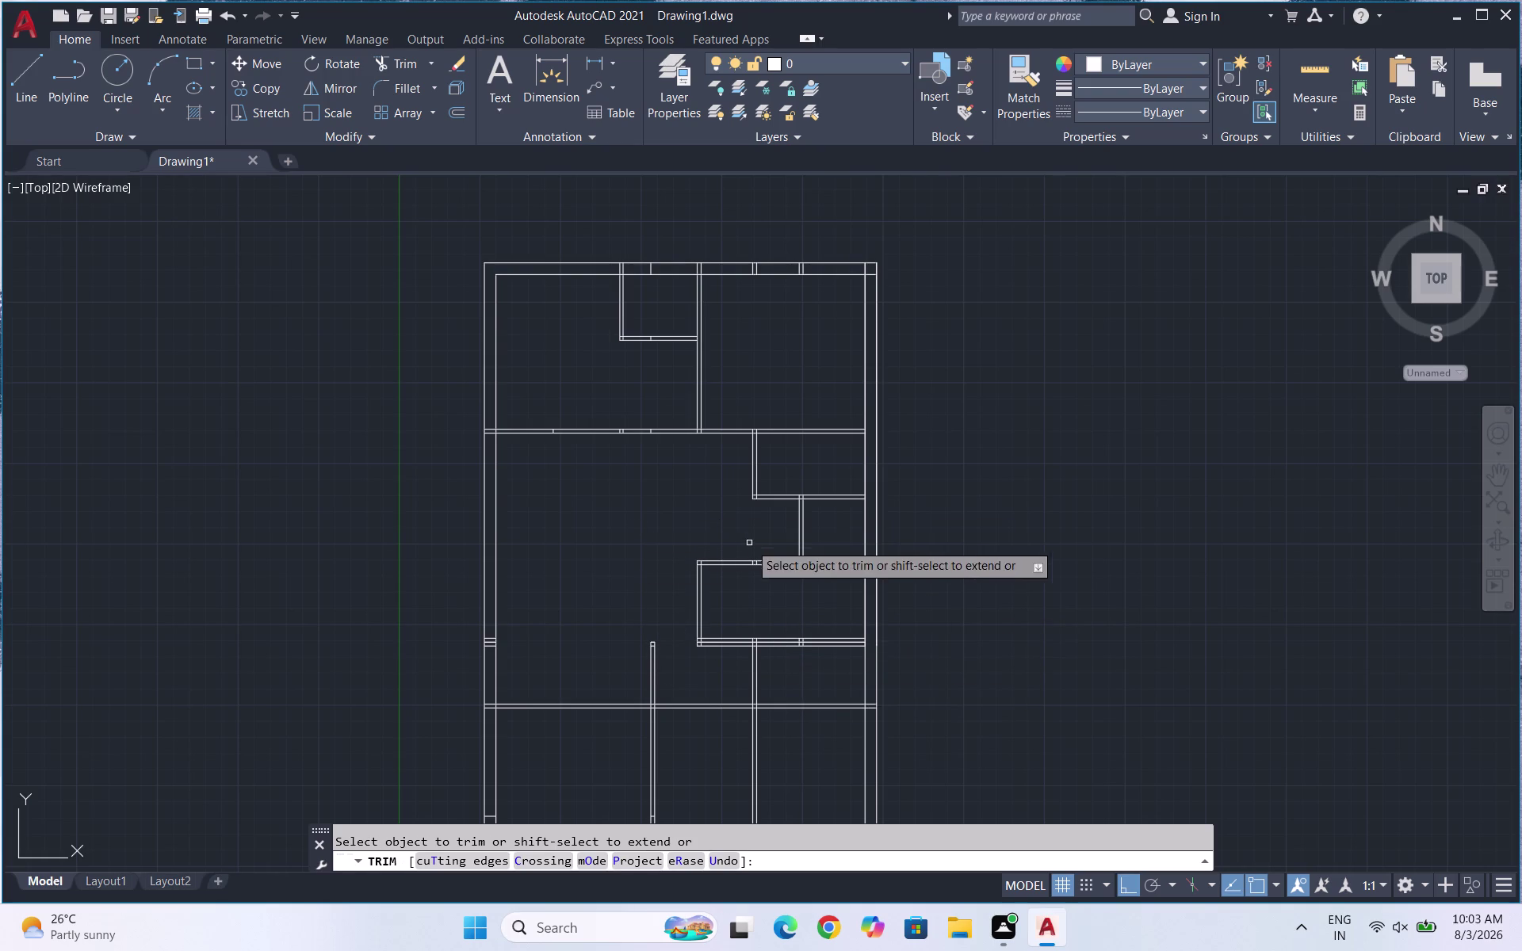
scroll(up, 3)
scroll(up, 3)
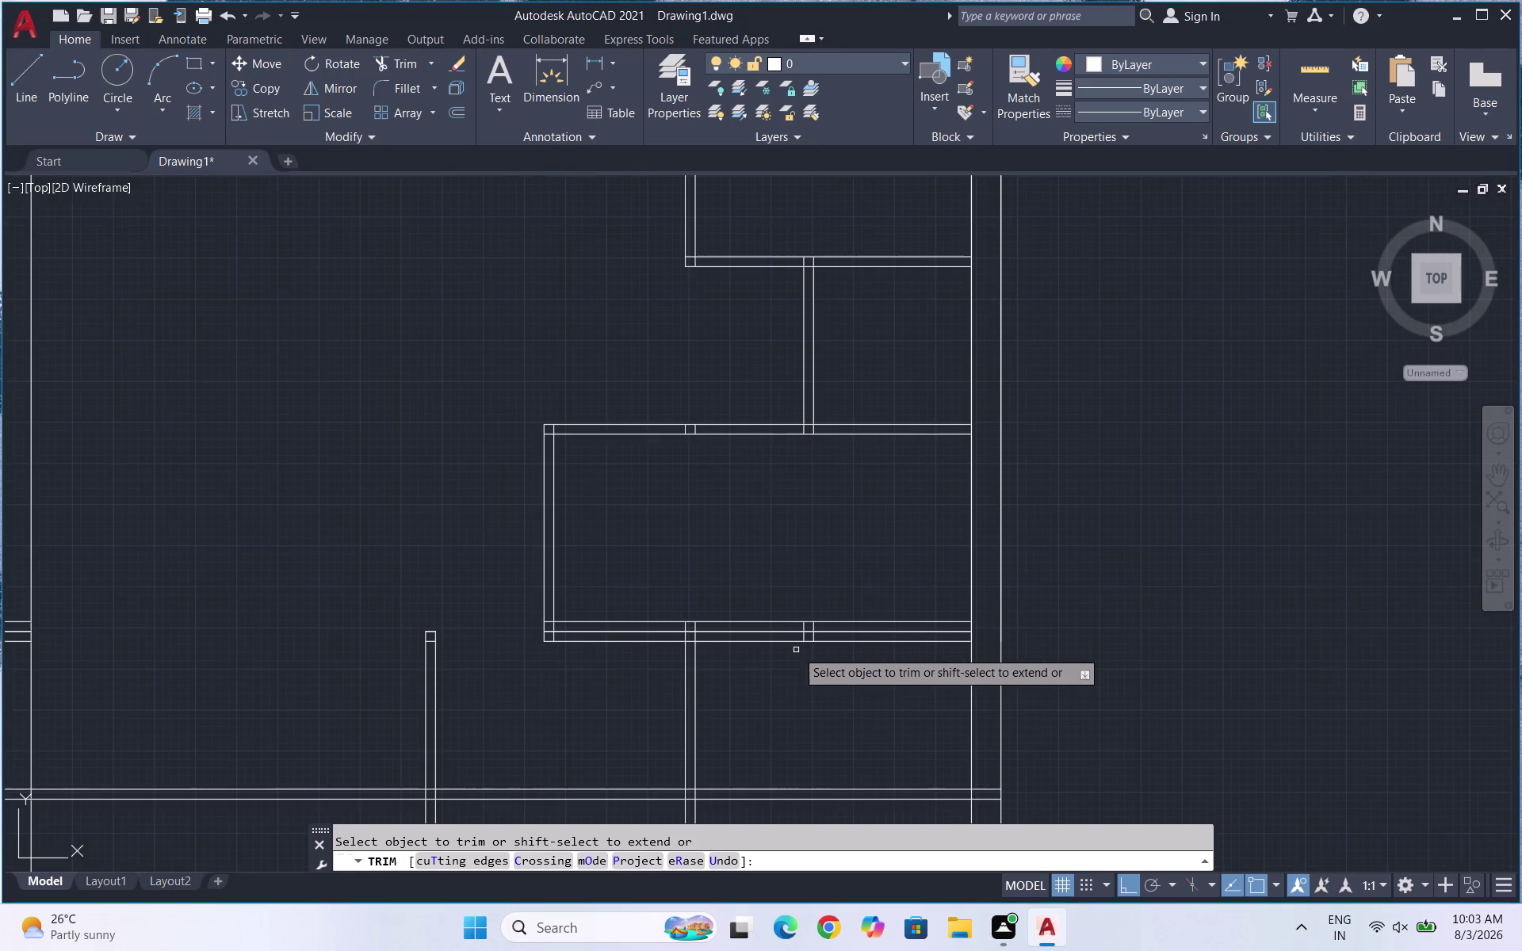
click(1319, 82)
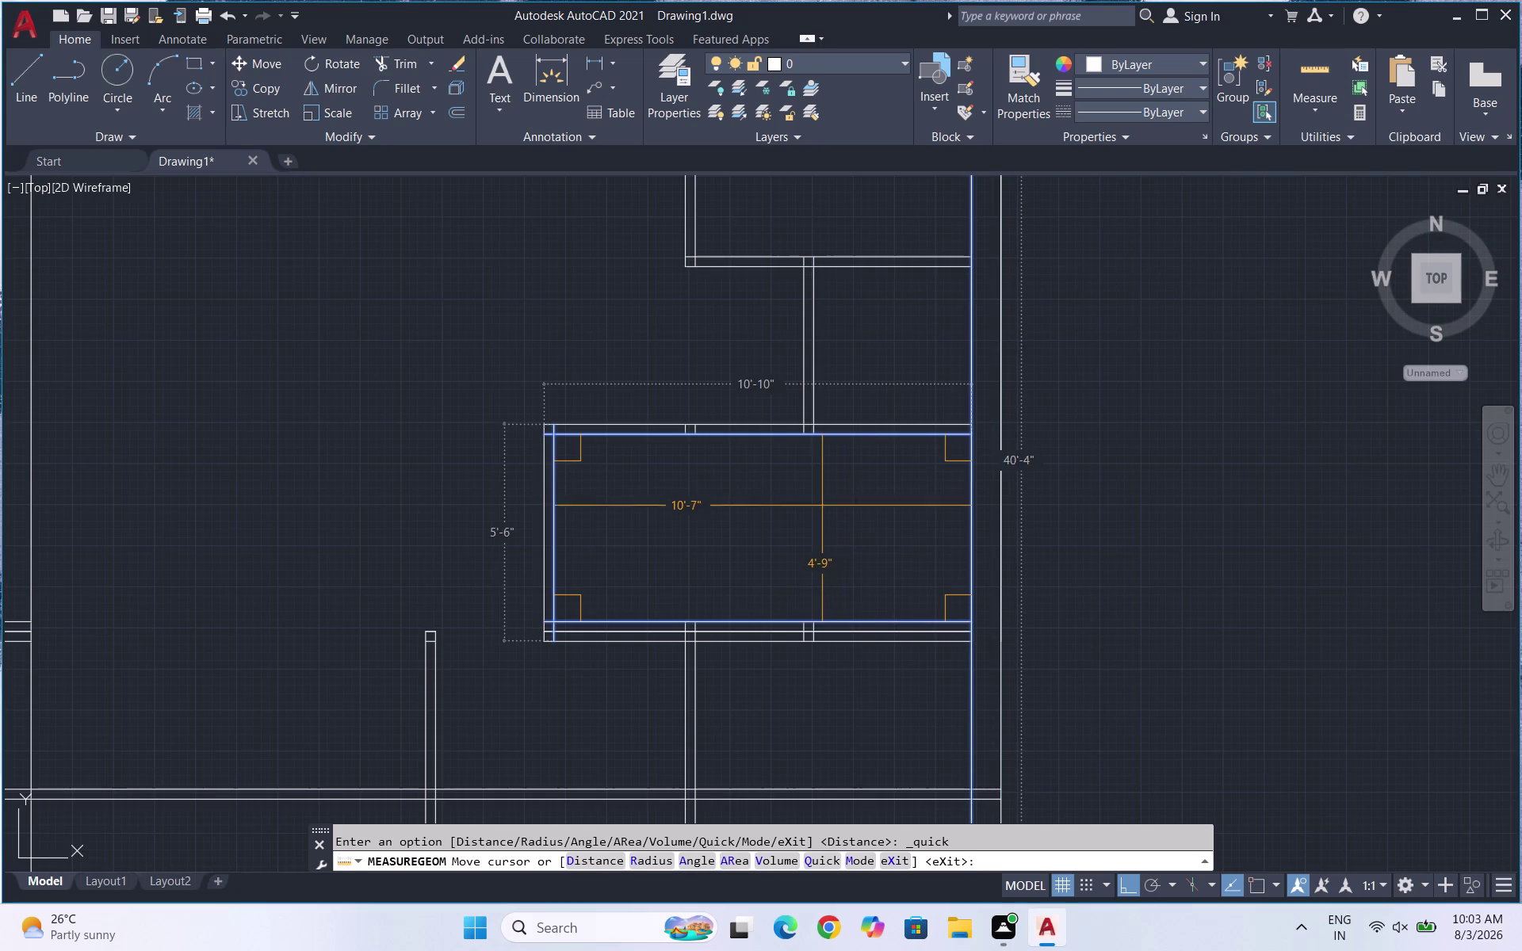
Check the room dimensions with Quick Measure.
scroll(down, 3)
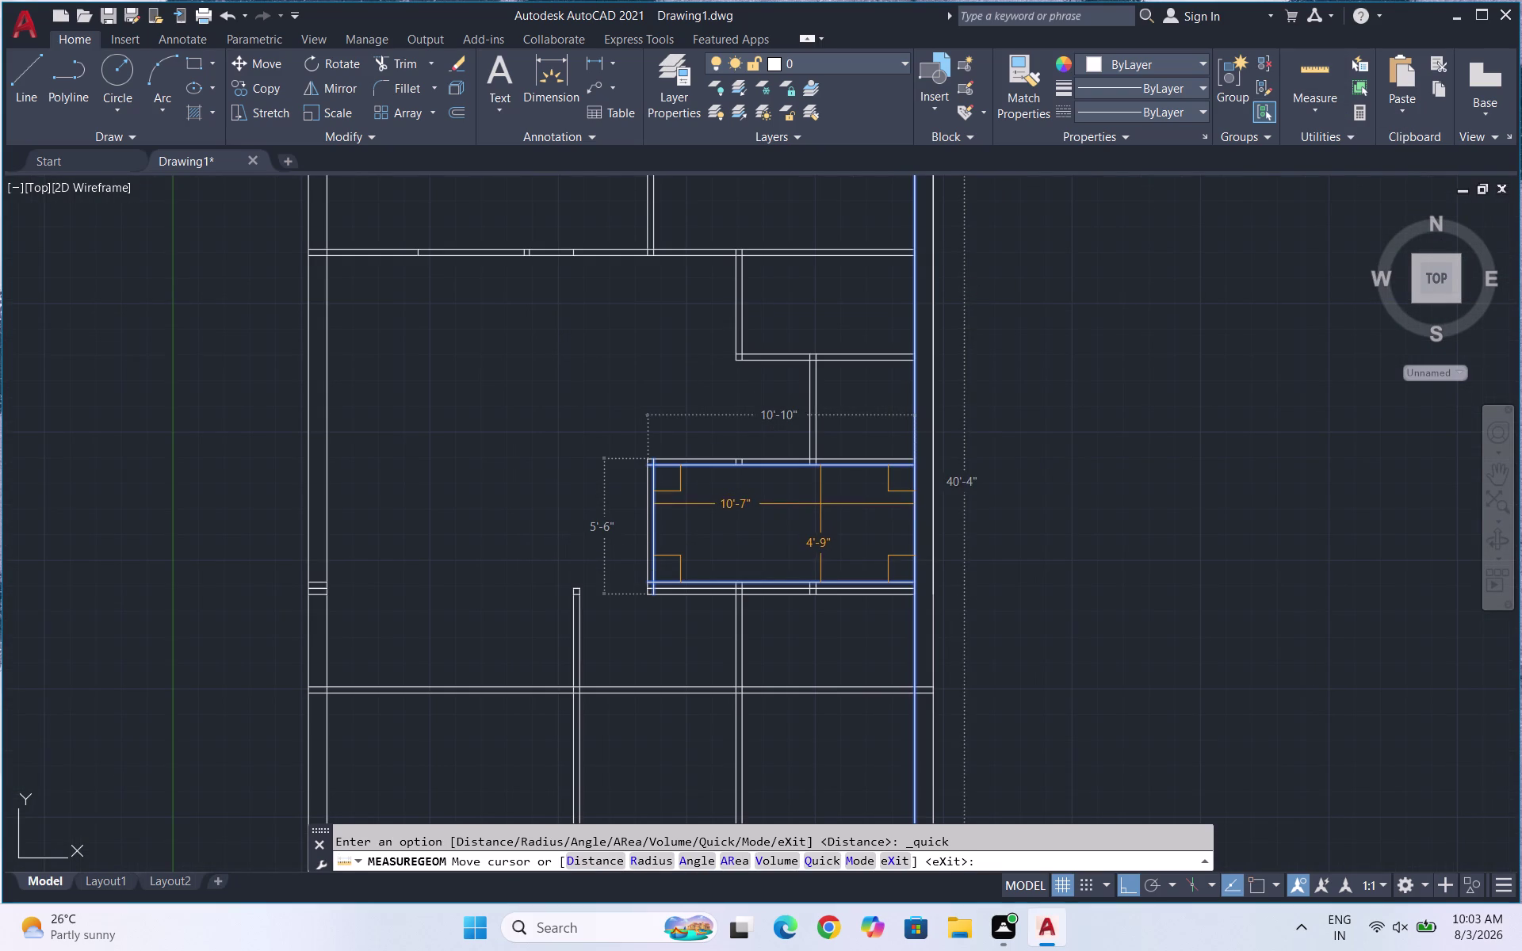
key(Escape)
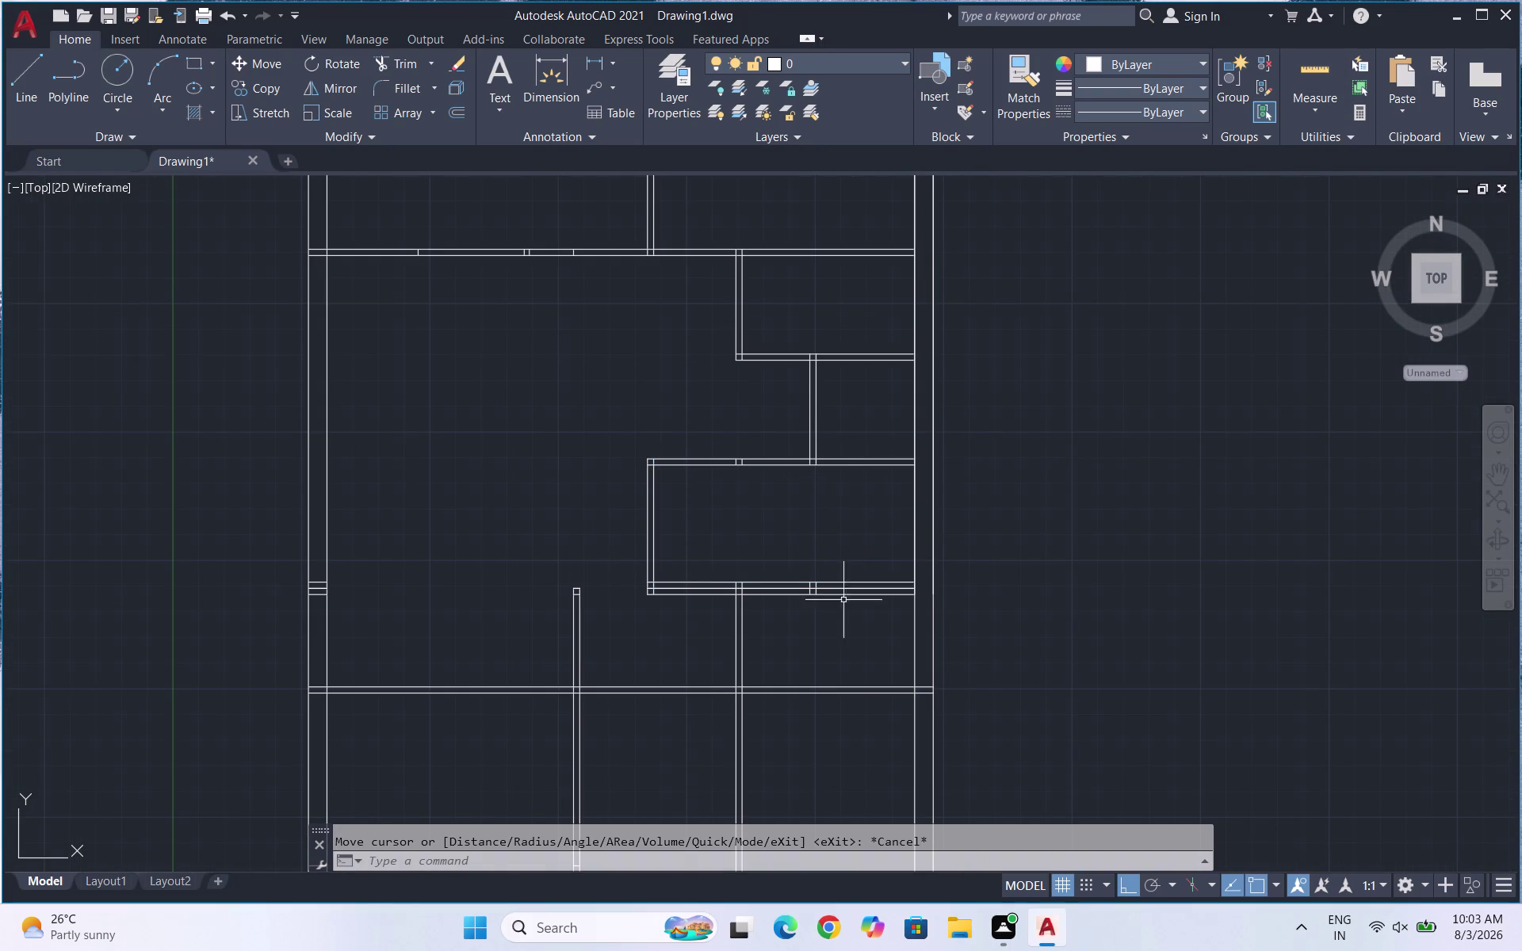
click(1303, 90)
click(1316, 67)
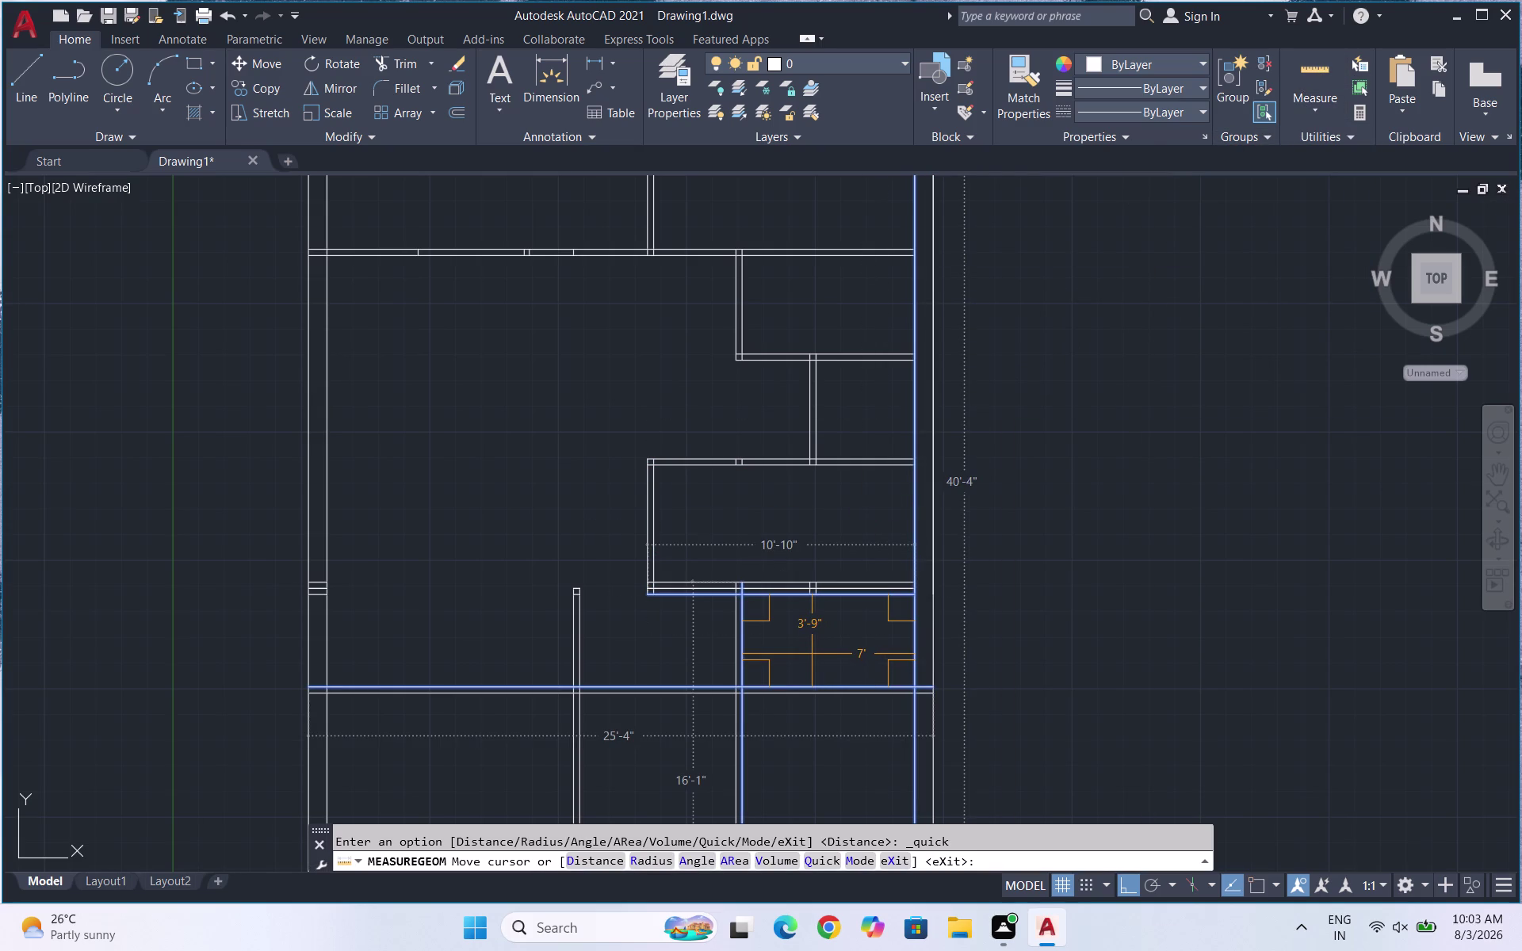
scroll(up, 3)
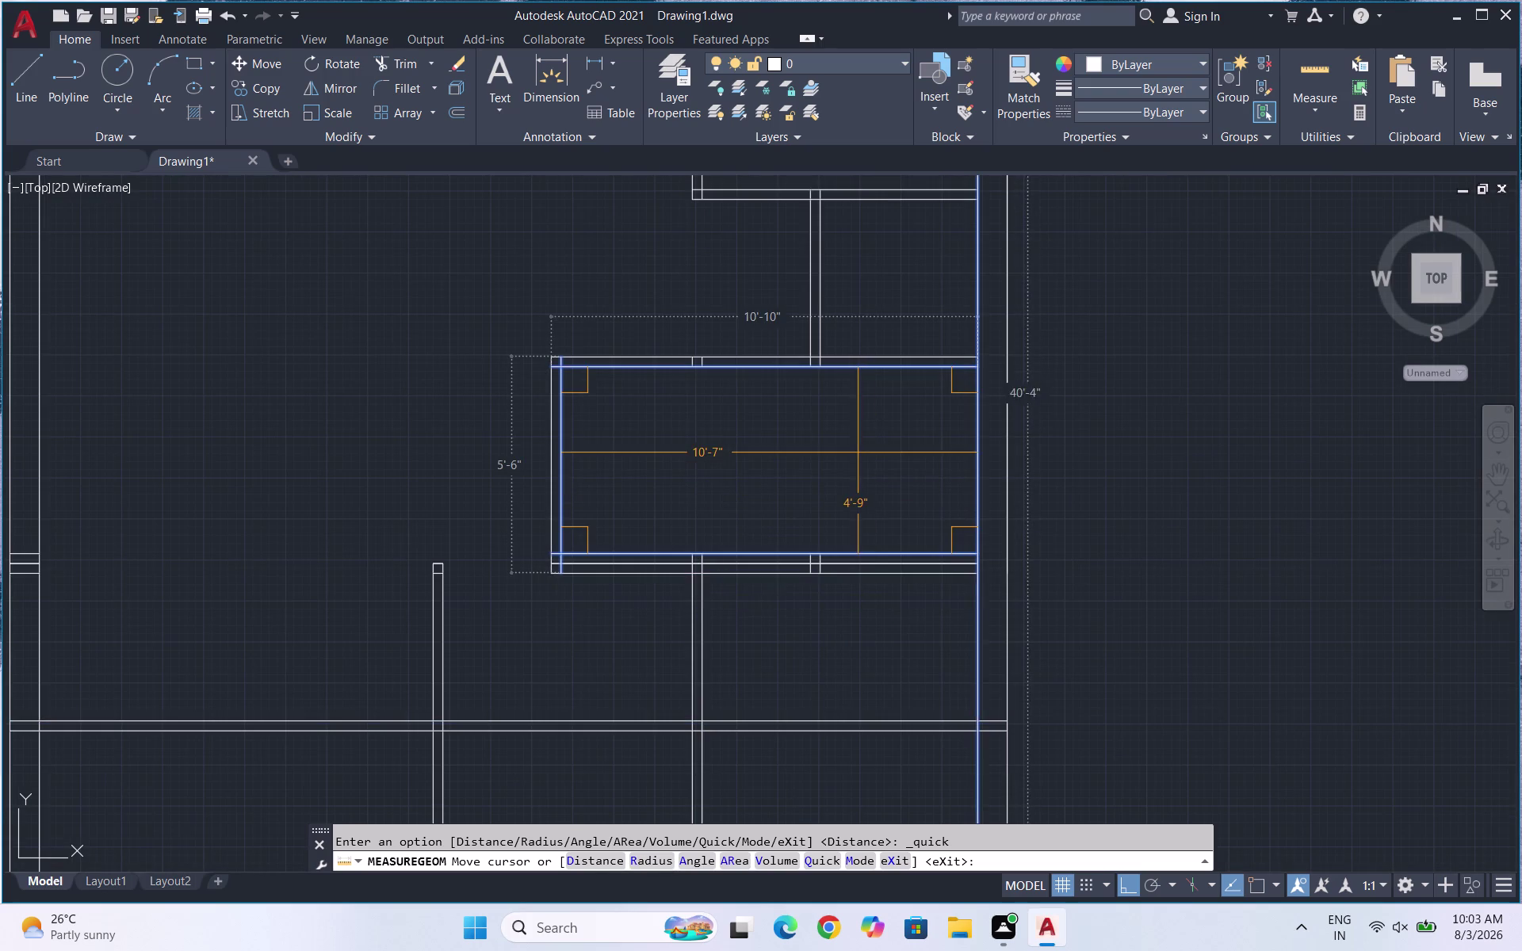
scroll(down, 3)
scroll(up, 3)
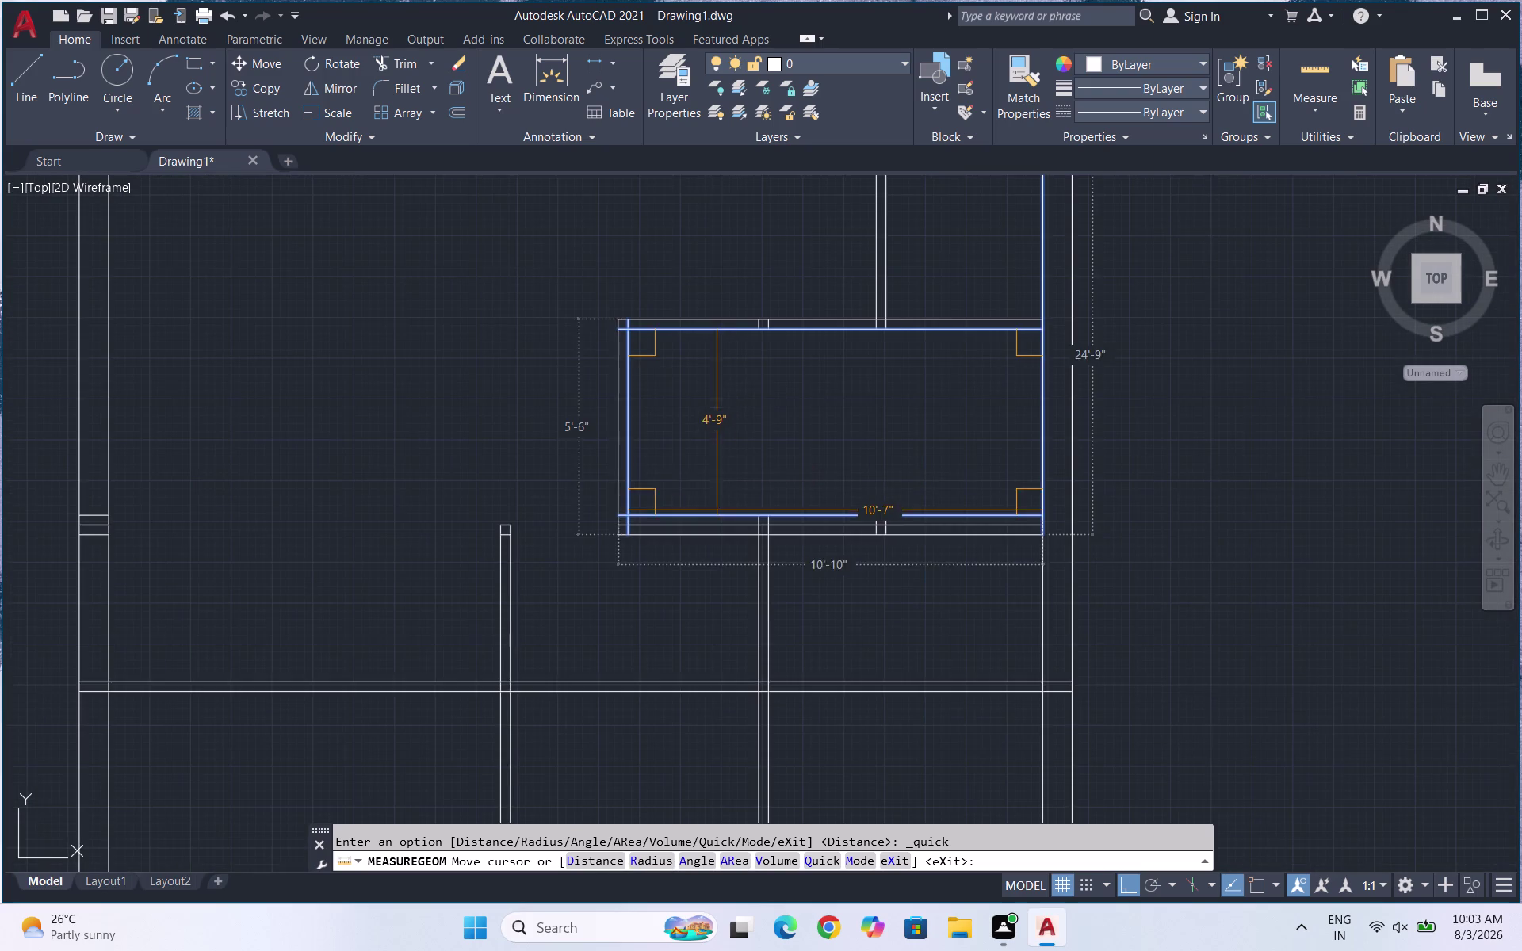
scroll(up, 3)
key(Escape)
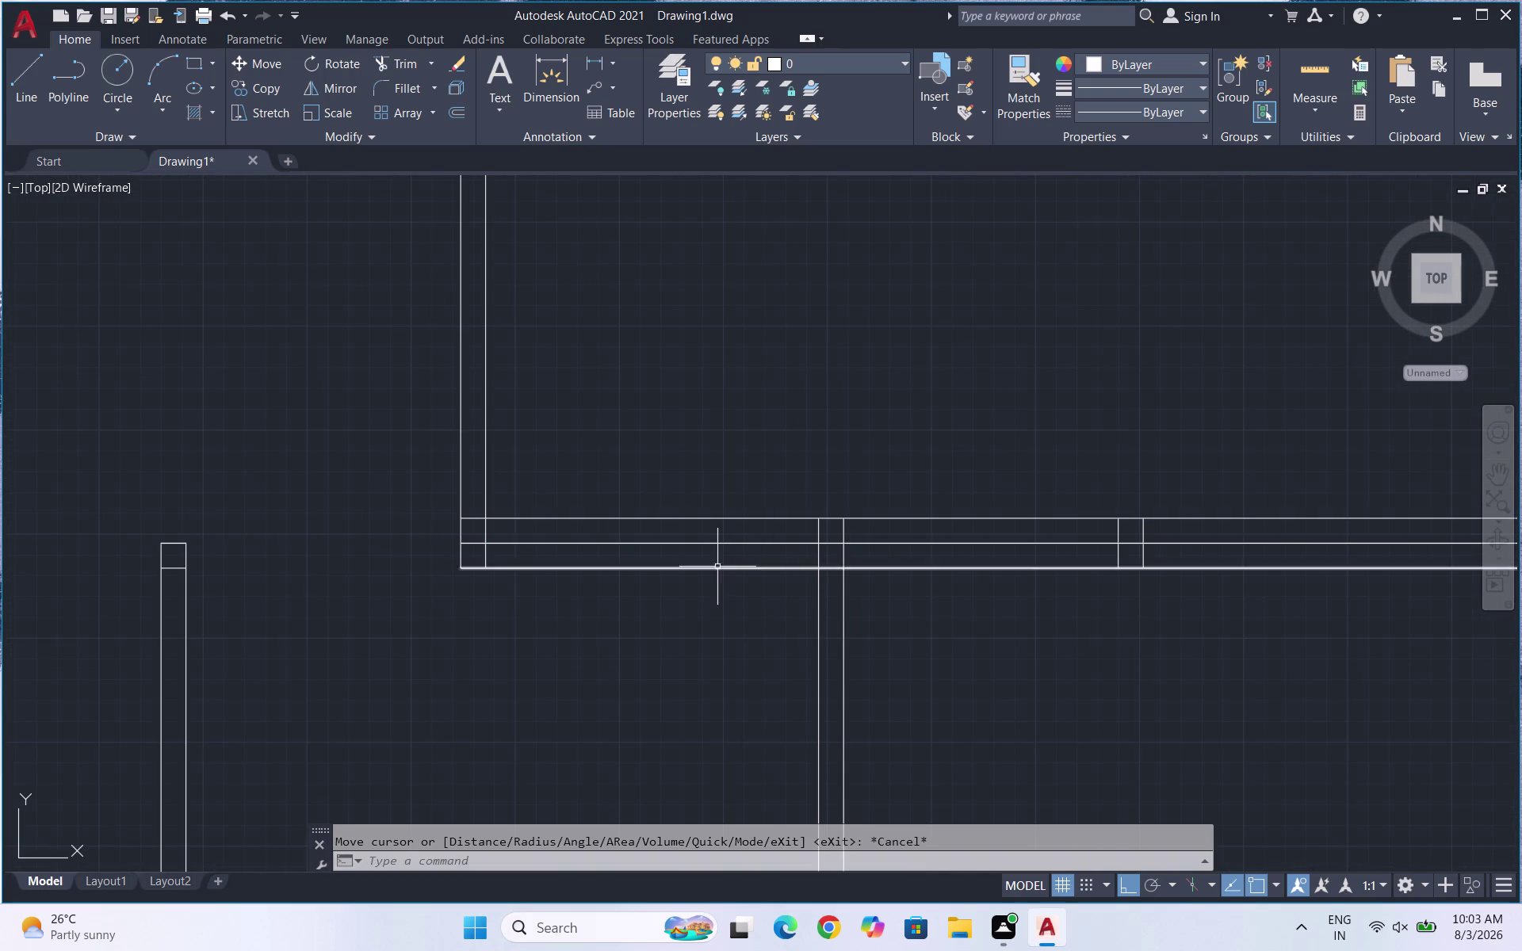
Delete the lowest horizontal wall line, then undo the deletion.
click(710, 569)
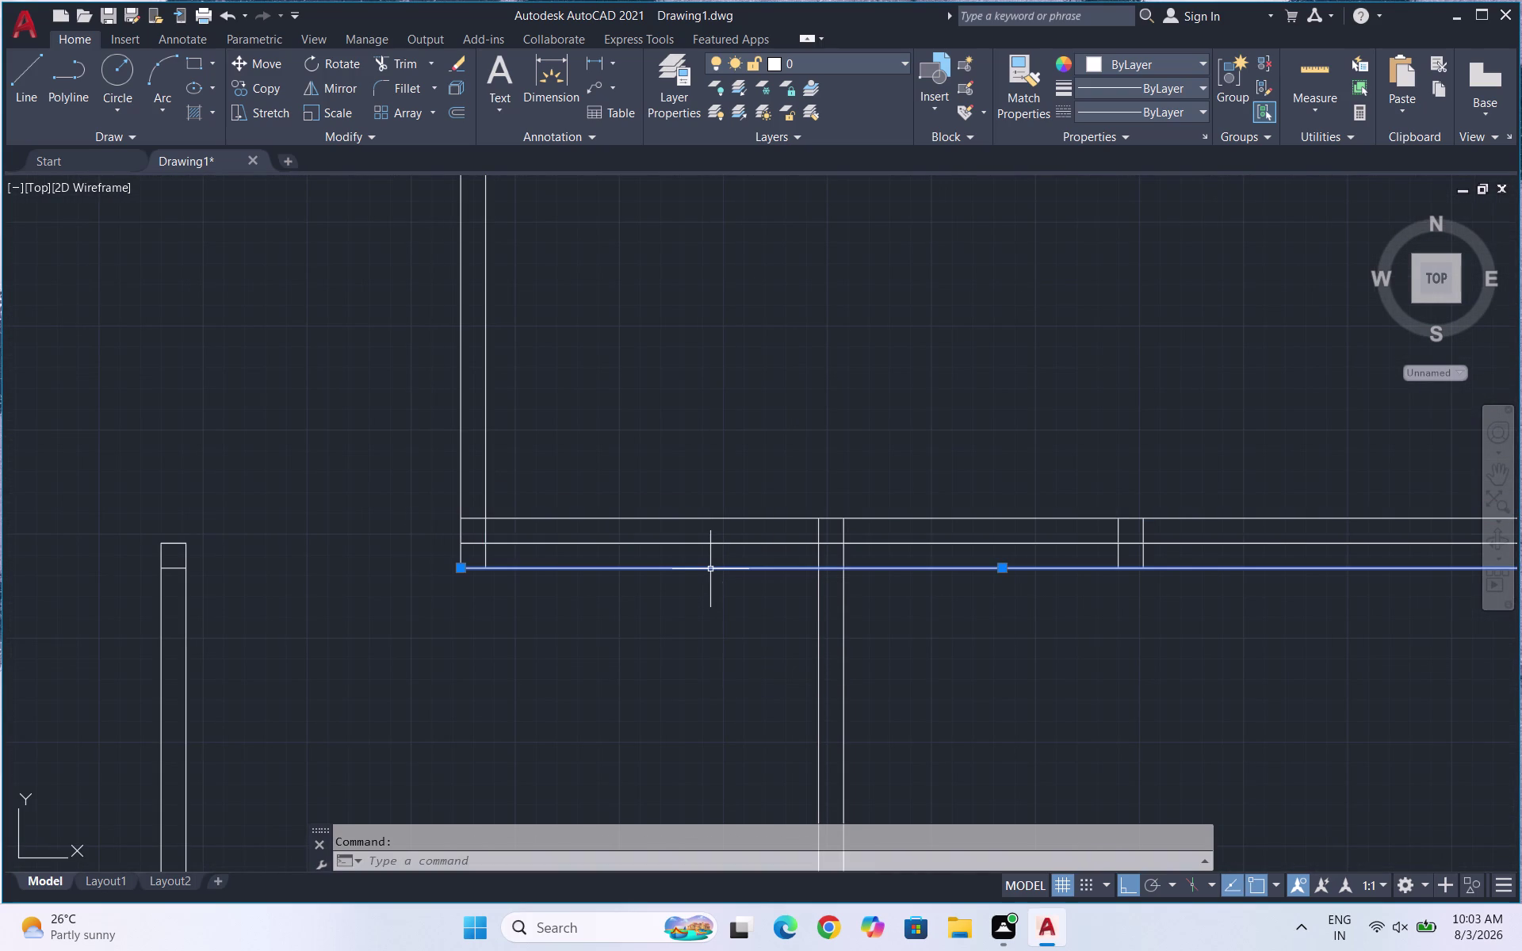
key(Delete)
scroll(down, 3)
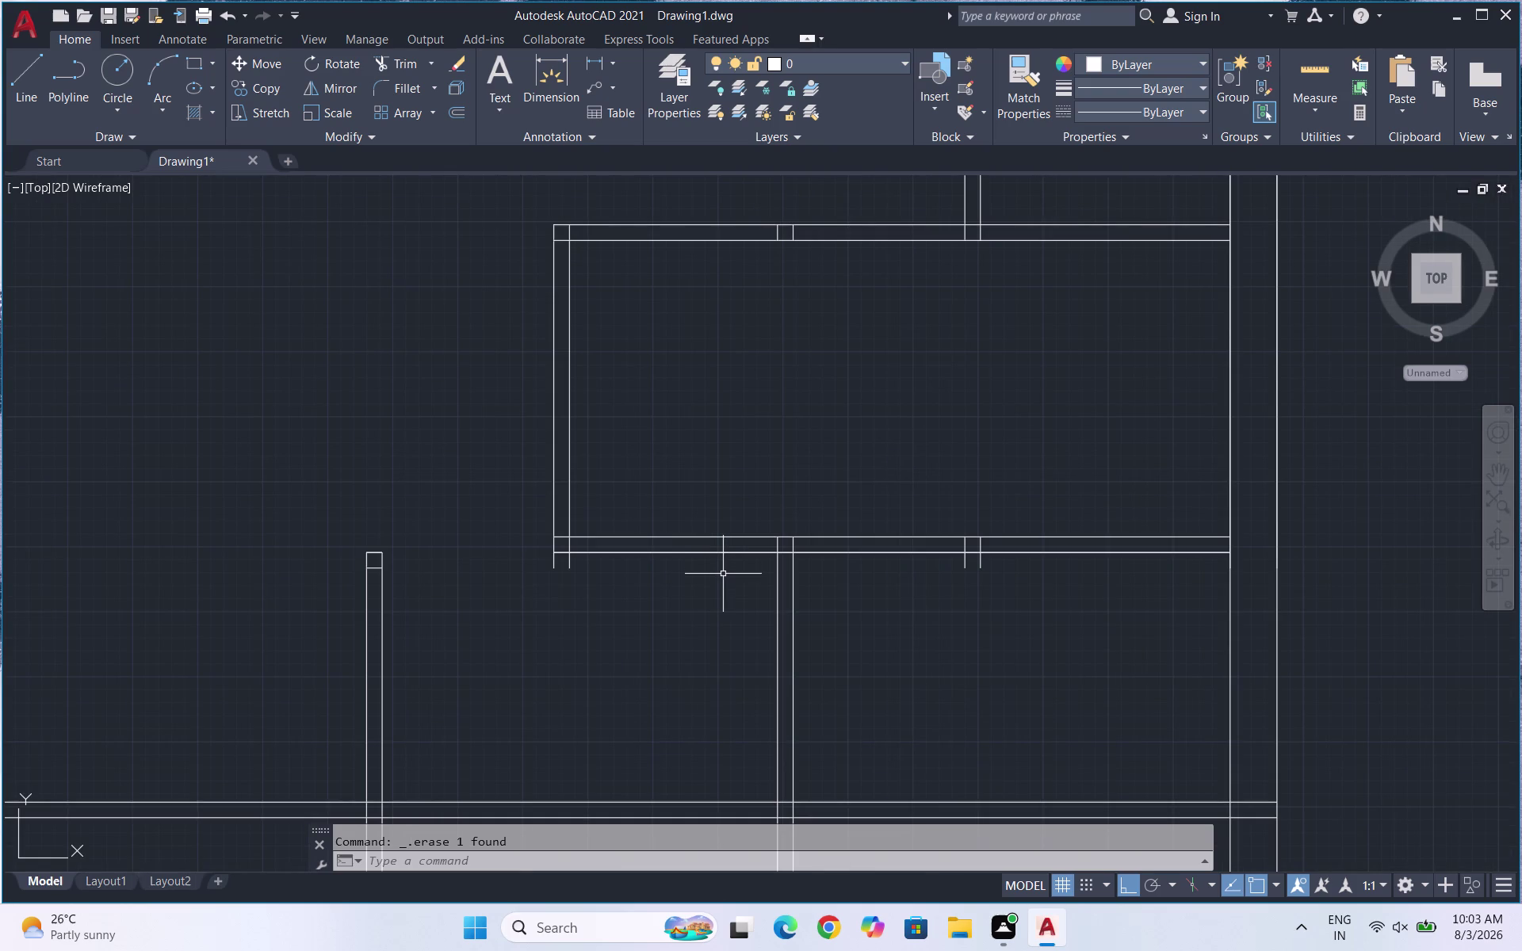
key(ctrl+z)
key(ctrl+z)
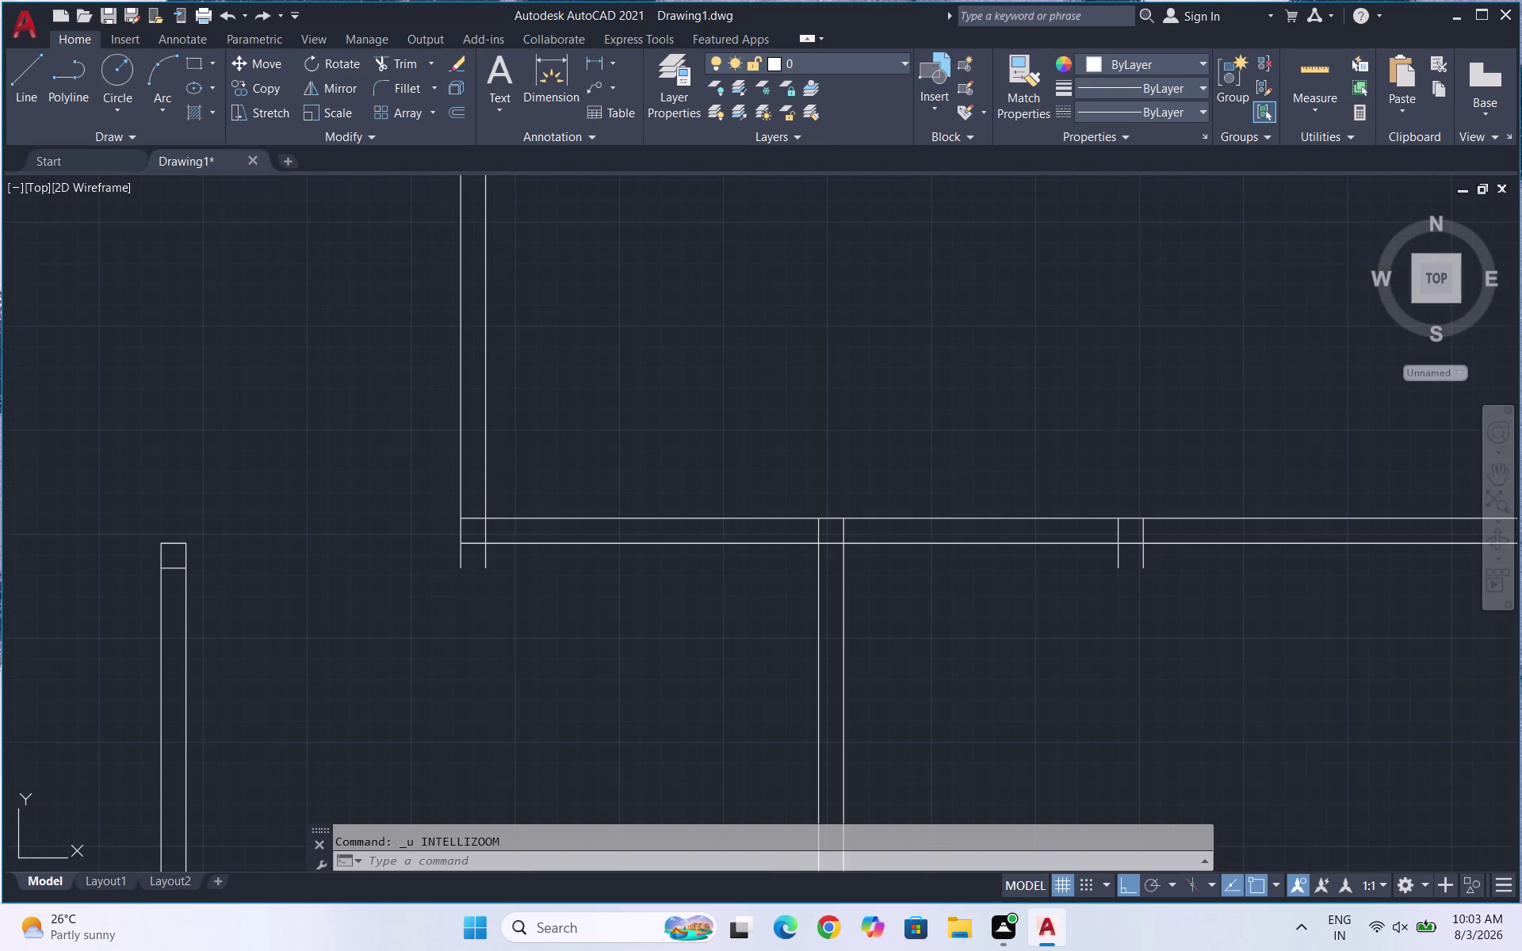
Delete the upper duplicate horizontal wall line beneath the small room.
click(691, 520)
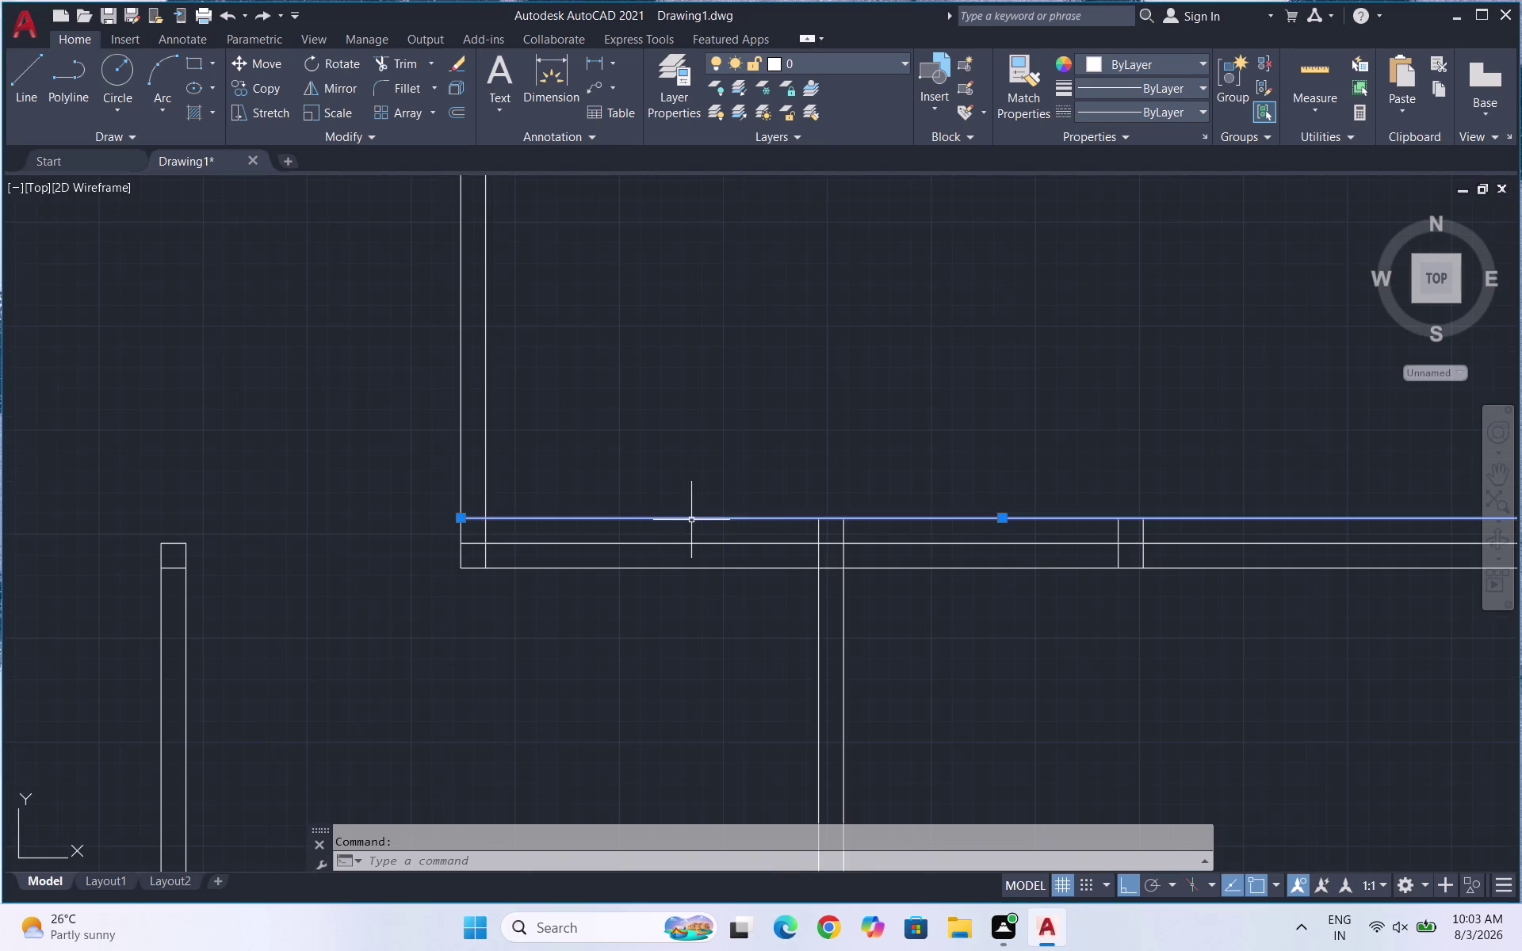
key(Delete)
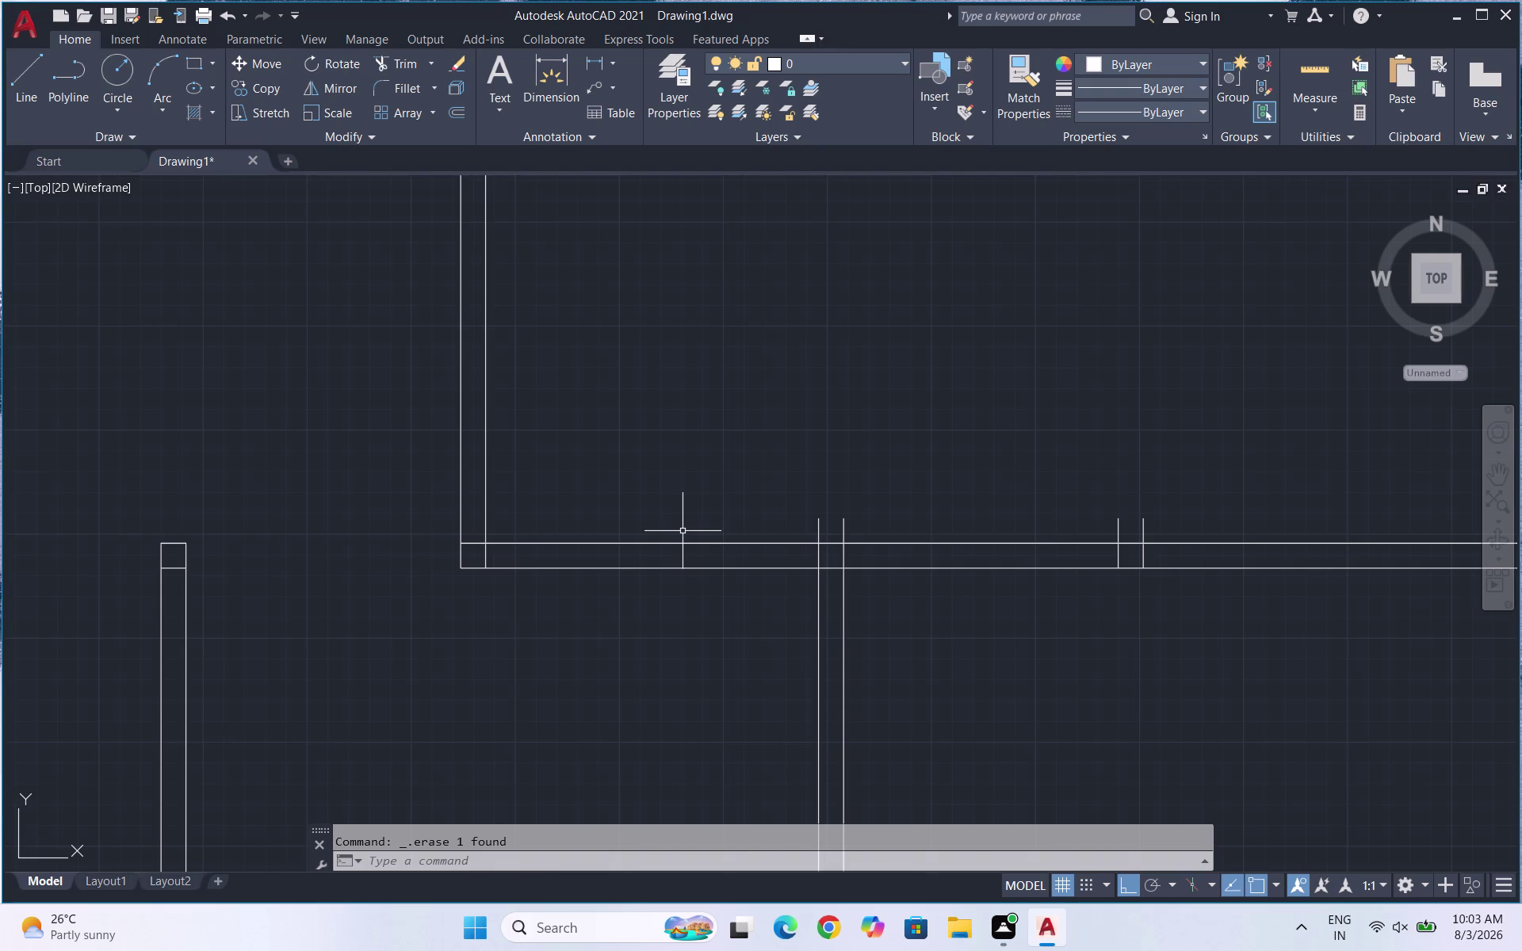
scroll(down, 3)
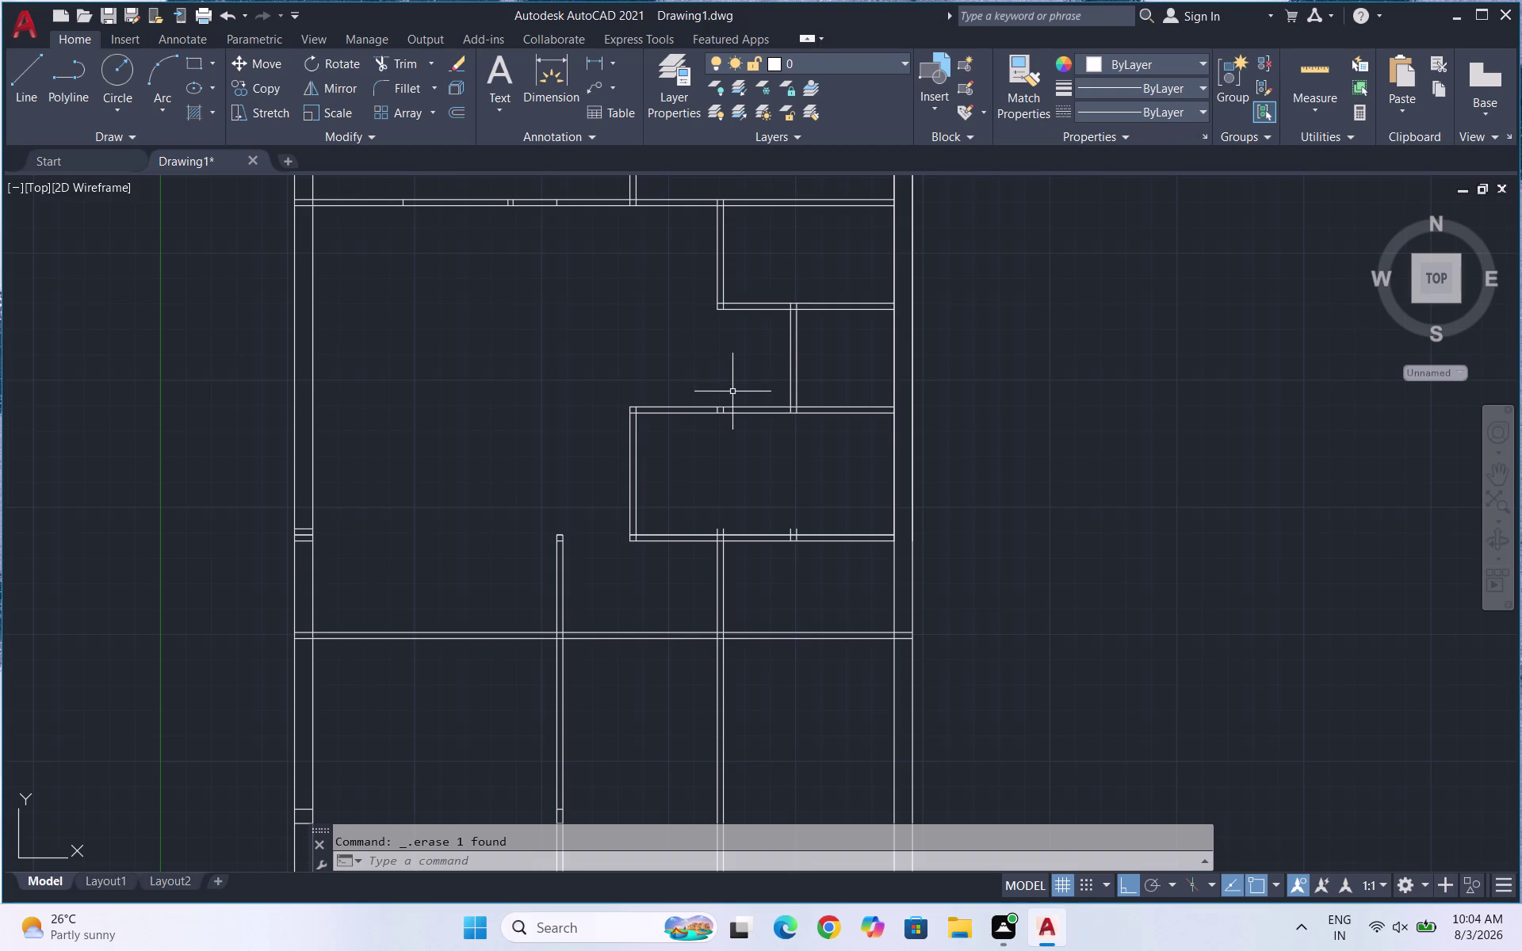
scroll(up, 3)
scroll(up, 3)
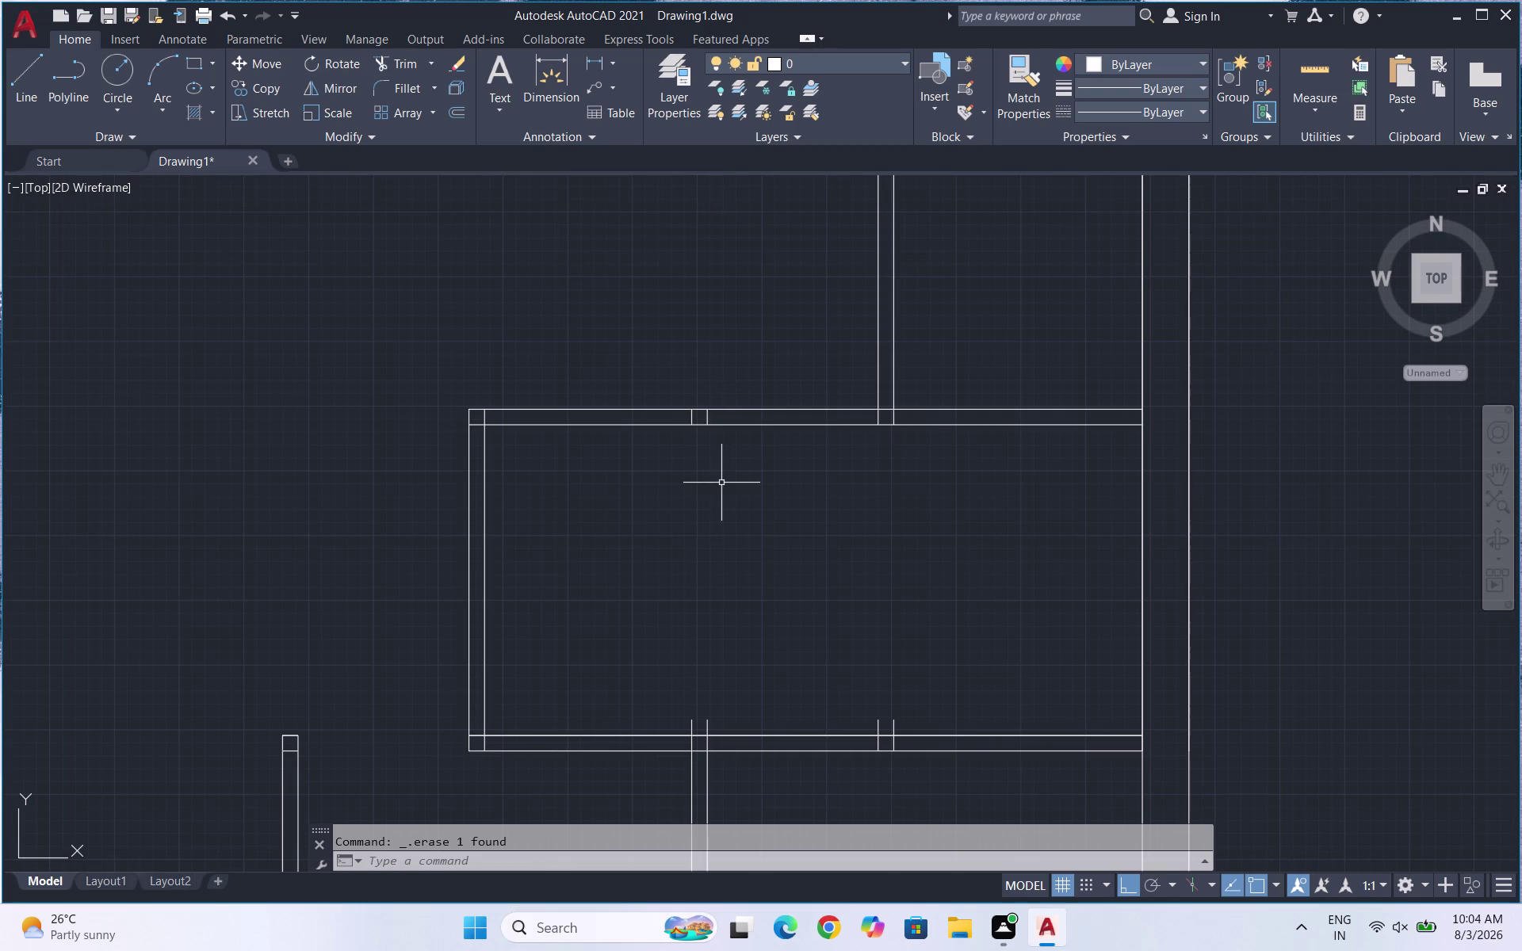
text(TR)
key(Return)
Fence-trim the crossing line ends at the upper wall junction.
key(Return)
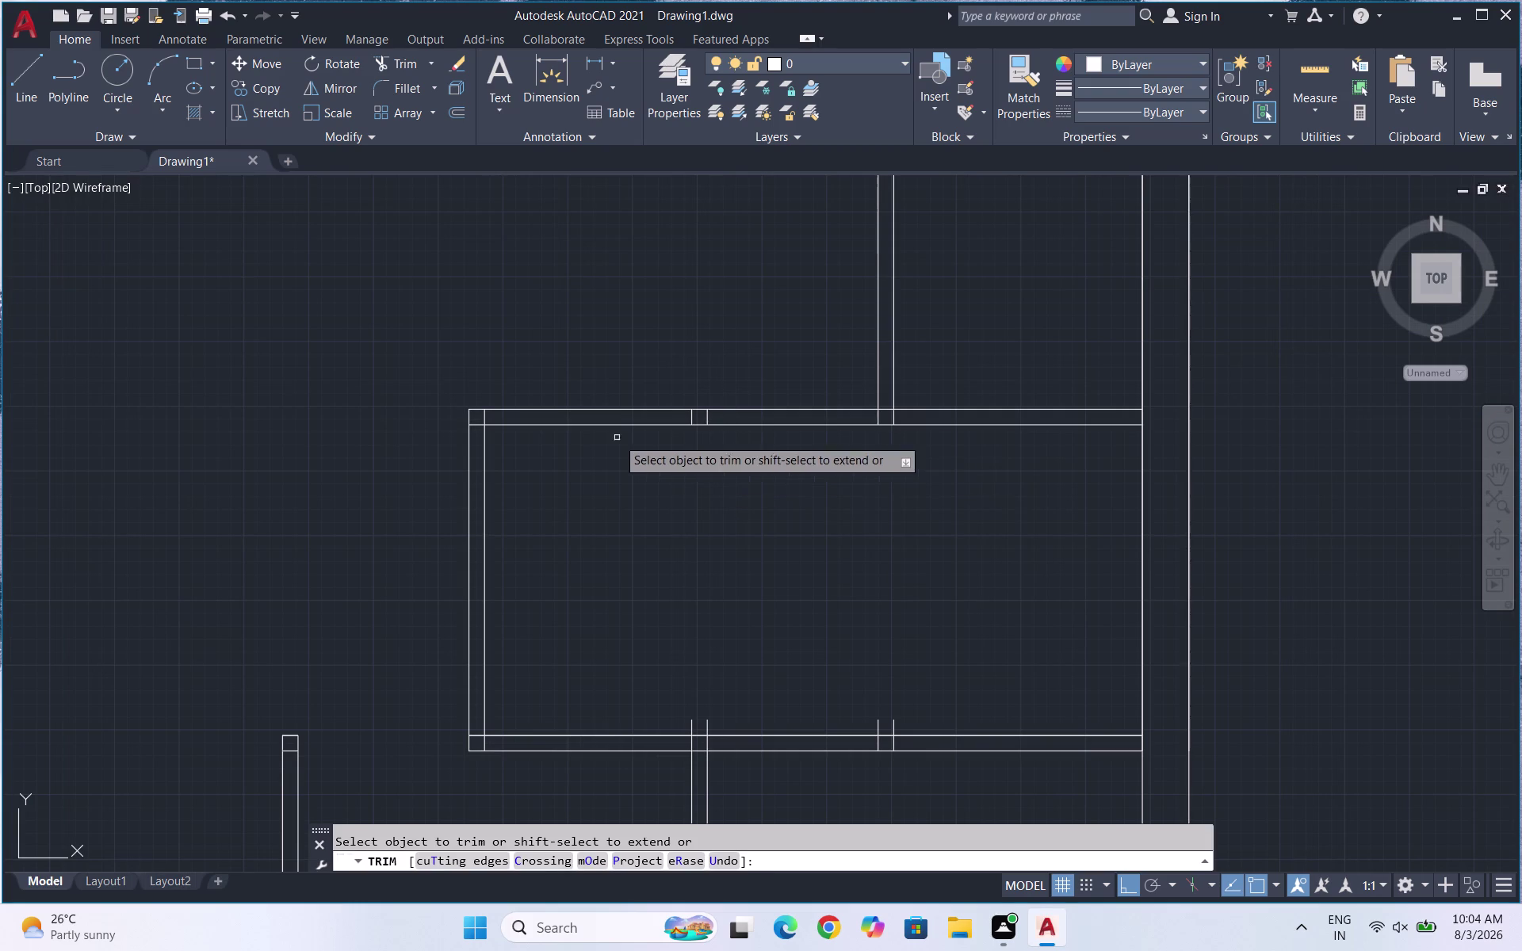
scroll(up, 3)
scroll(up, 3)
drag(475, 429, 286, 589)
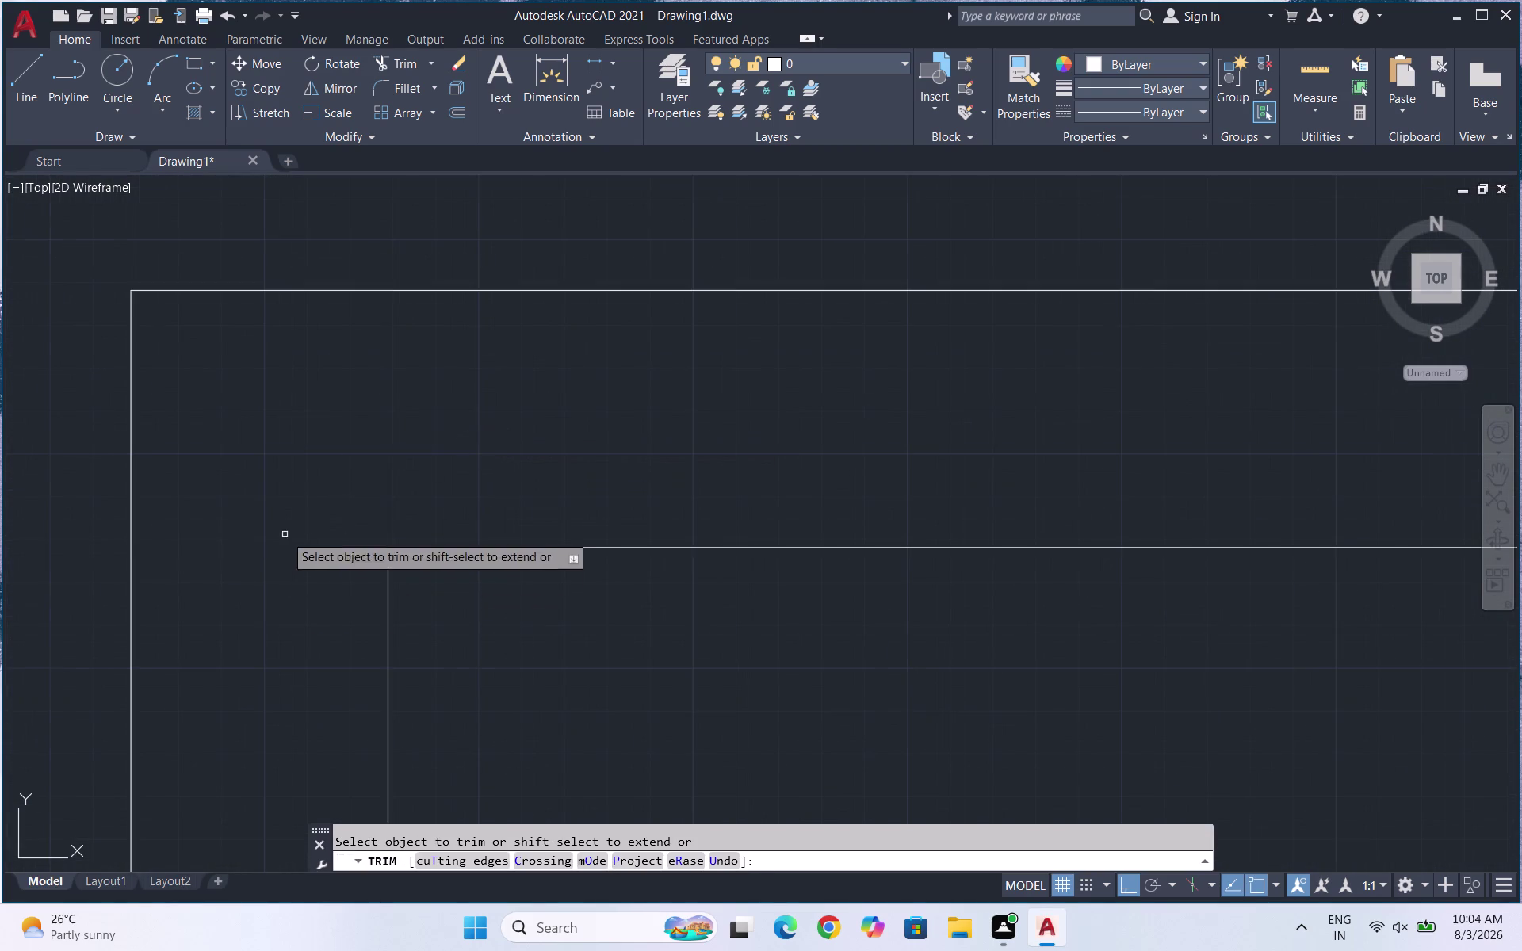
scroll(down, 3)
drag(867, 500, 688, 492)
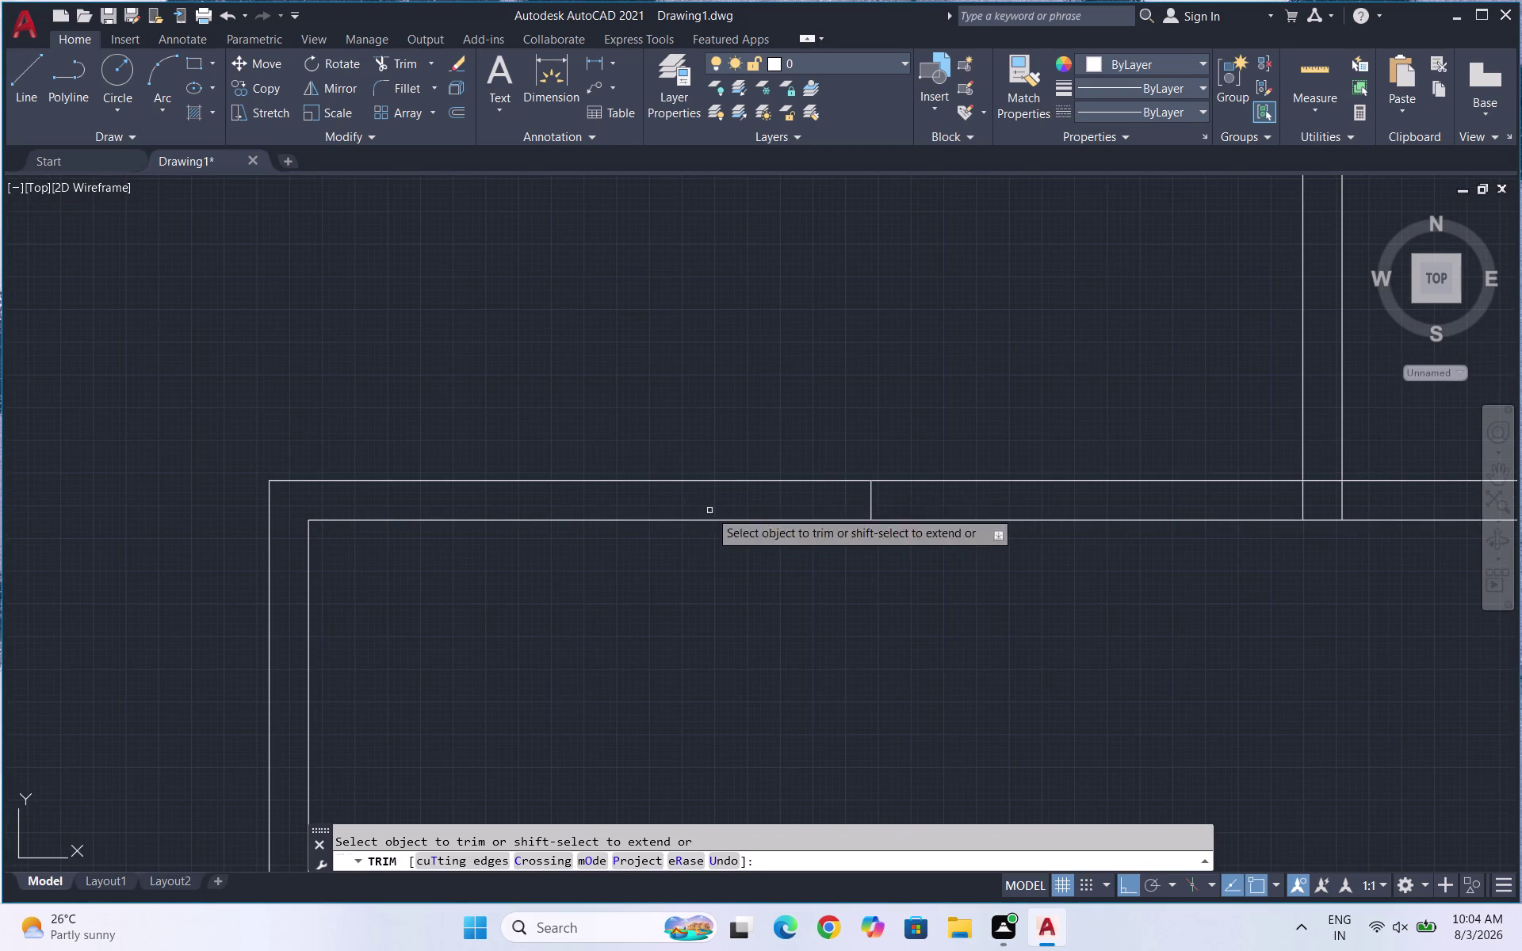
drag(793, 496, 919, 495)
scroll(down, 3)
scroll(up, 3)
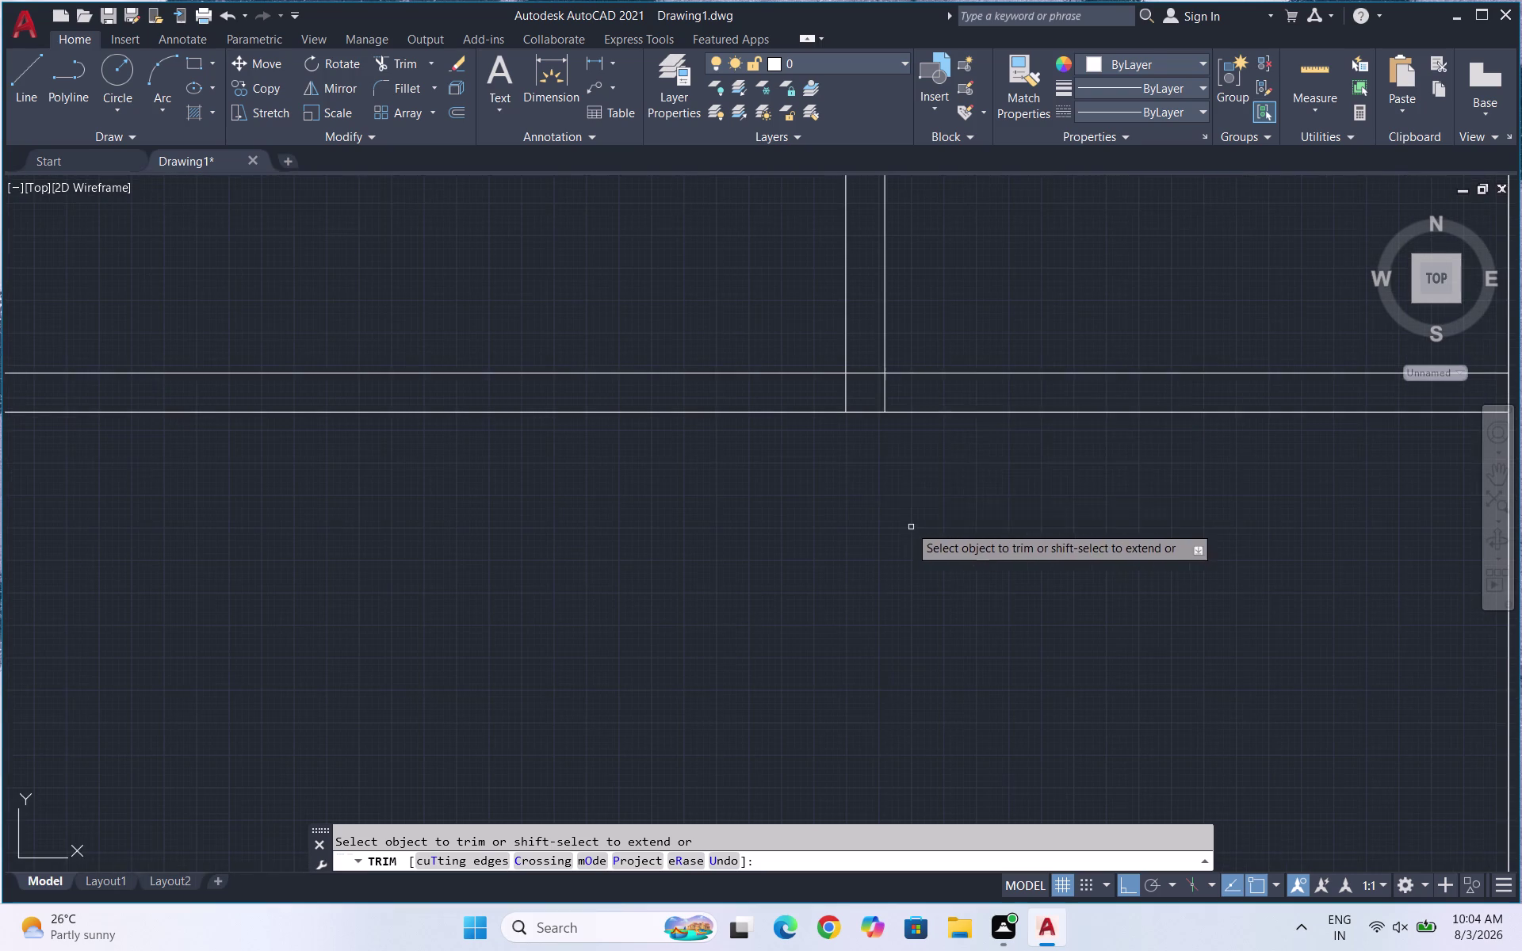
drag(890, 393, 815, 384)
click(864, 368)
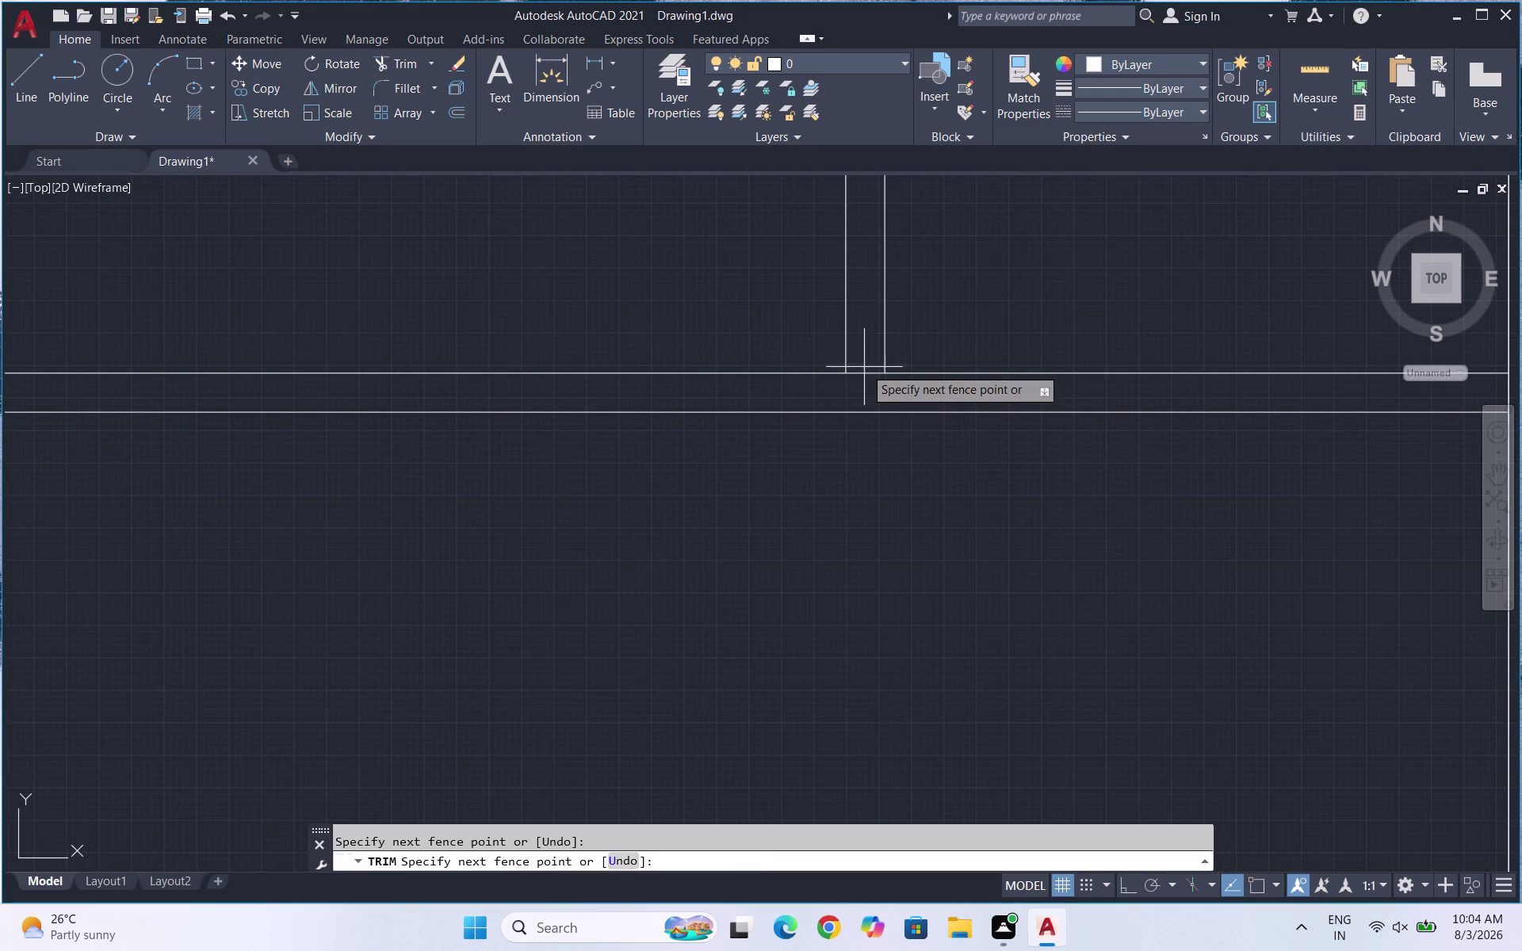
click(872, 383)
Fence-trim the wall stub and partition lines at the left junction.
scroll(down, 3)
scroll(up, 3)
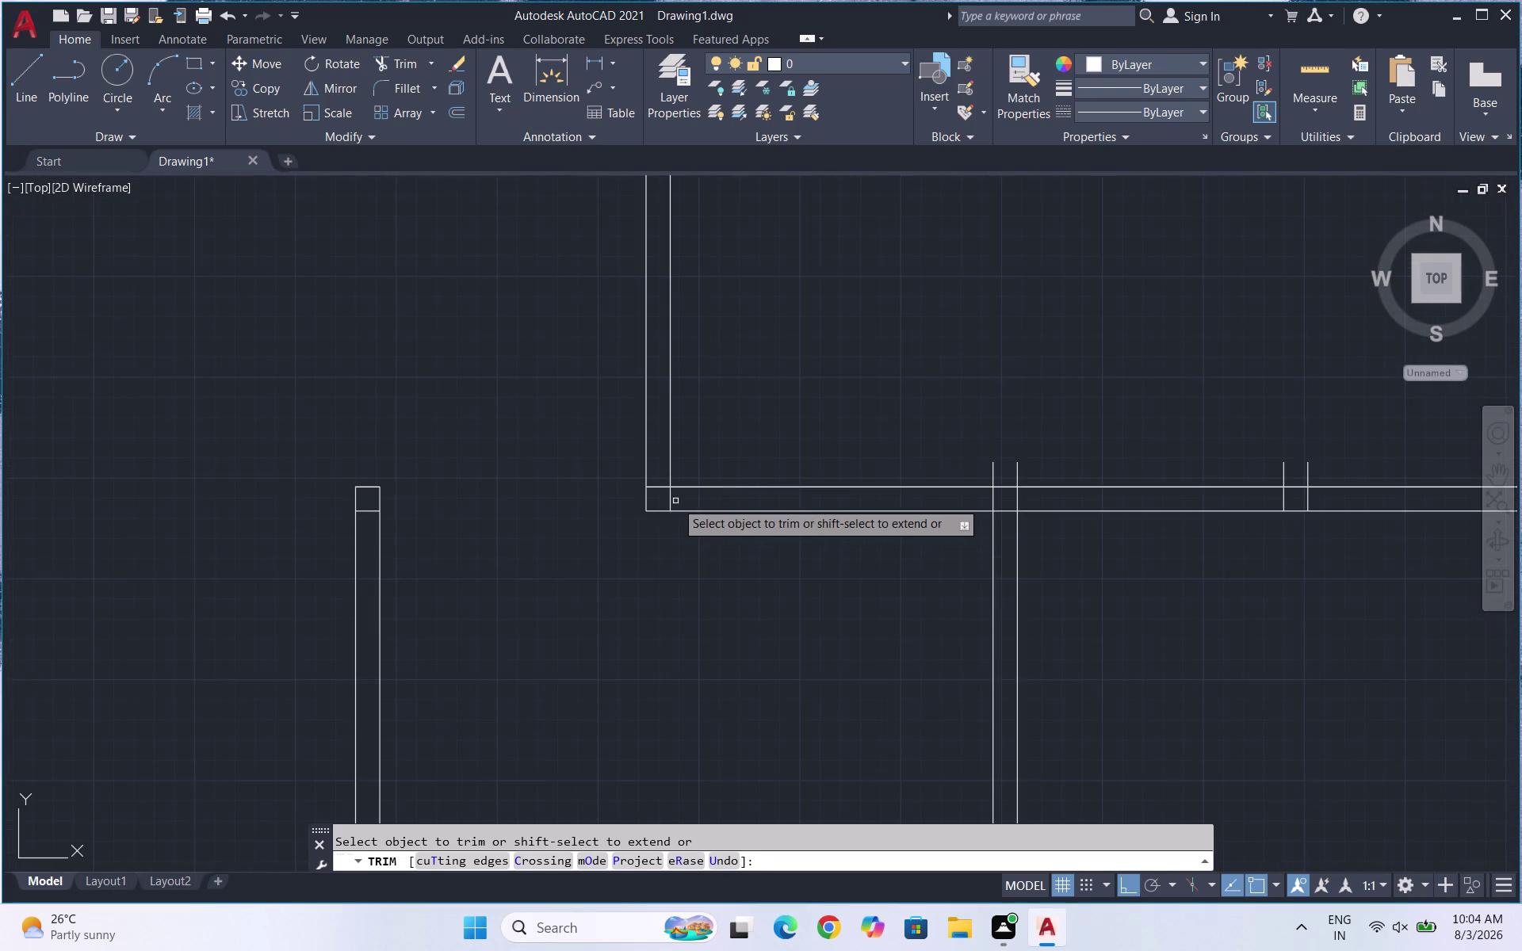
scroll(up, 3)
drag(679, 503, 598, 438)
drag(591, 421, 583, 412)
scroll(down, 3)
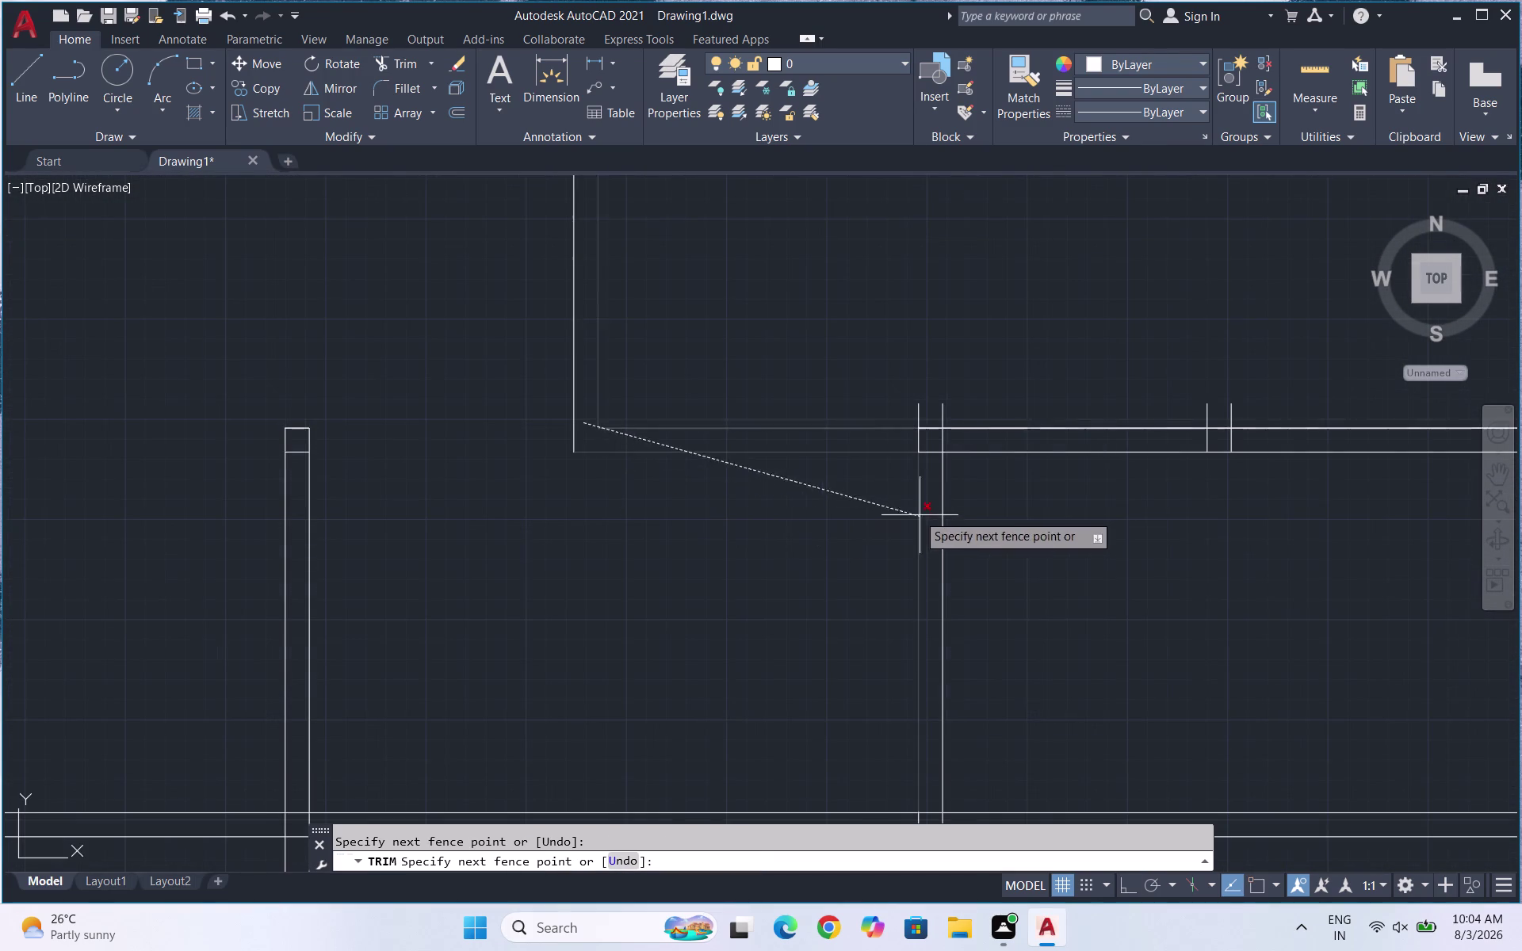
click(596, 440)
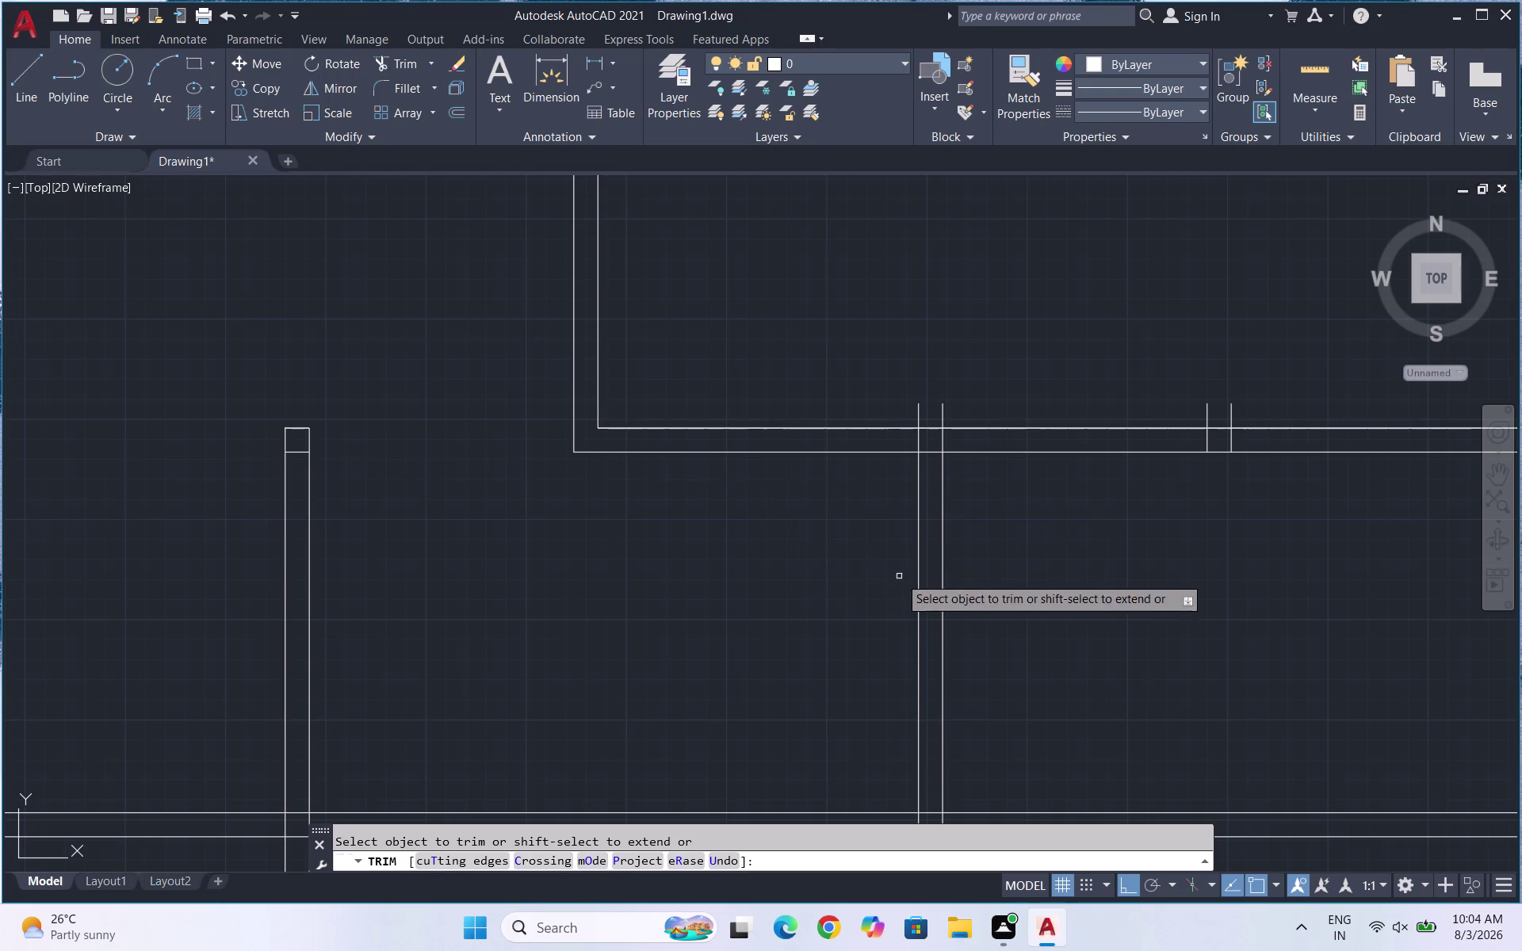
scroll(up, 3)
scroll(down, 3)
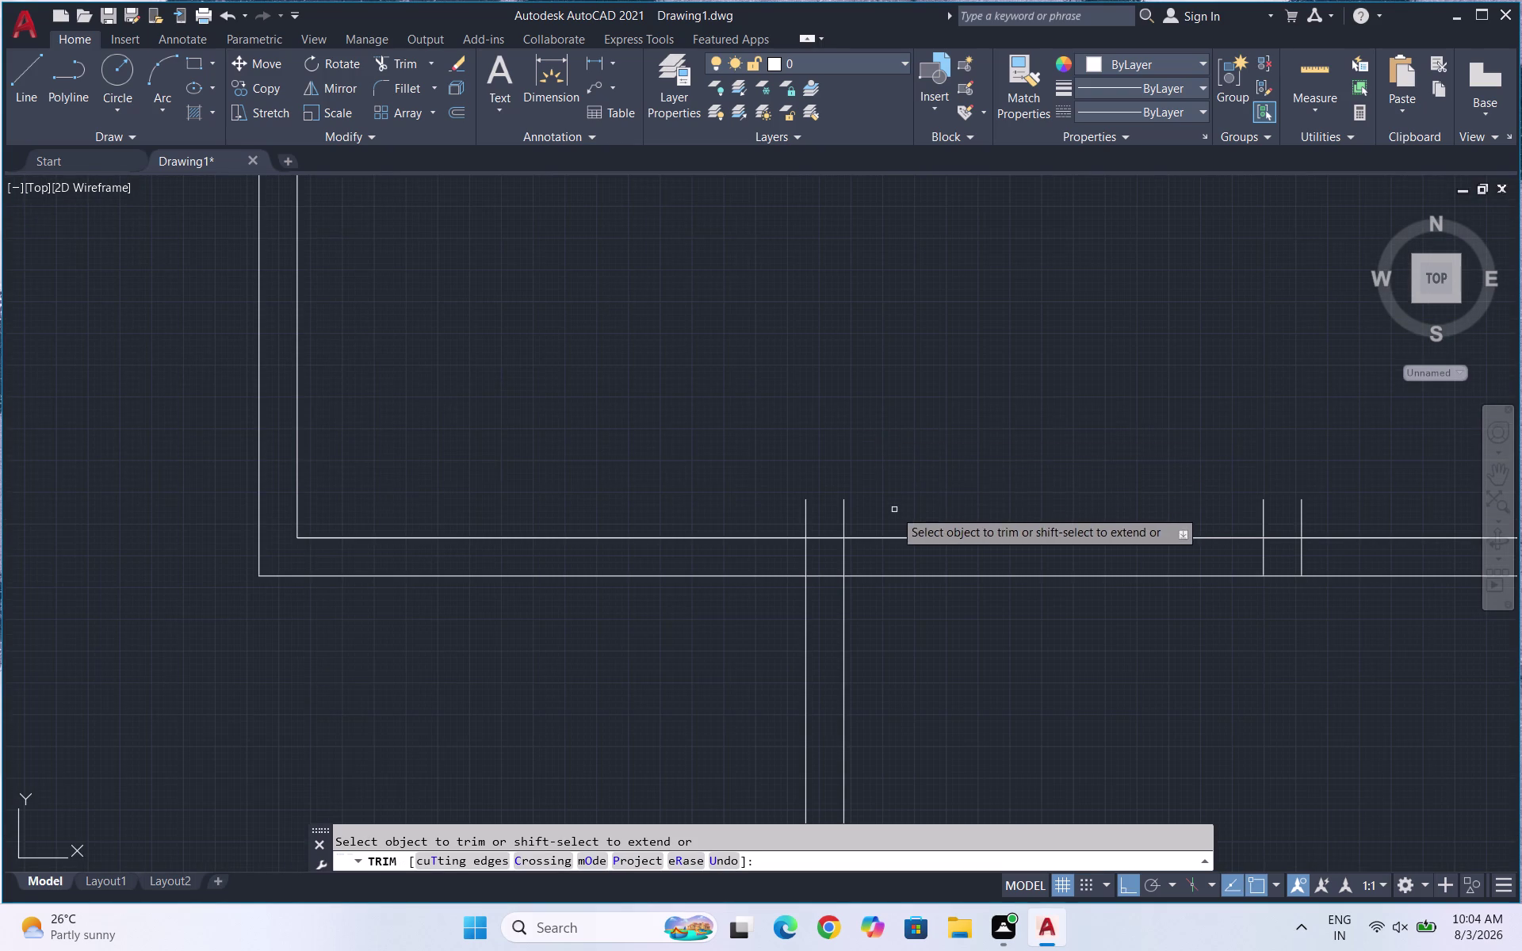
Trim the partition ends that extend past and cross the wall.
drag(893, 509, 737, 505)
drag(837, 510, 776, 512)
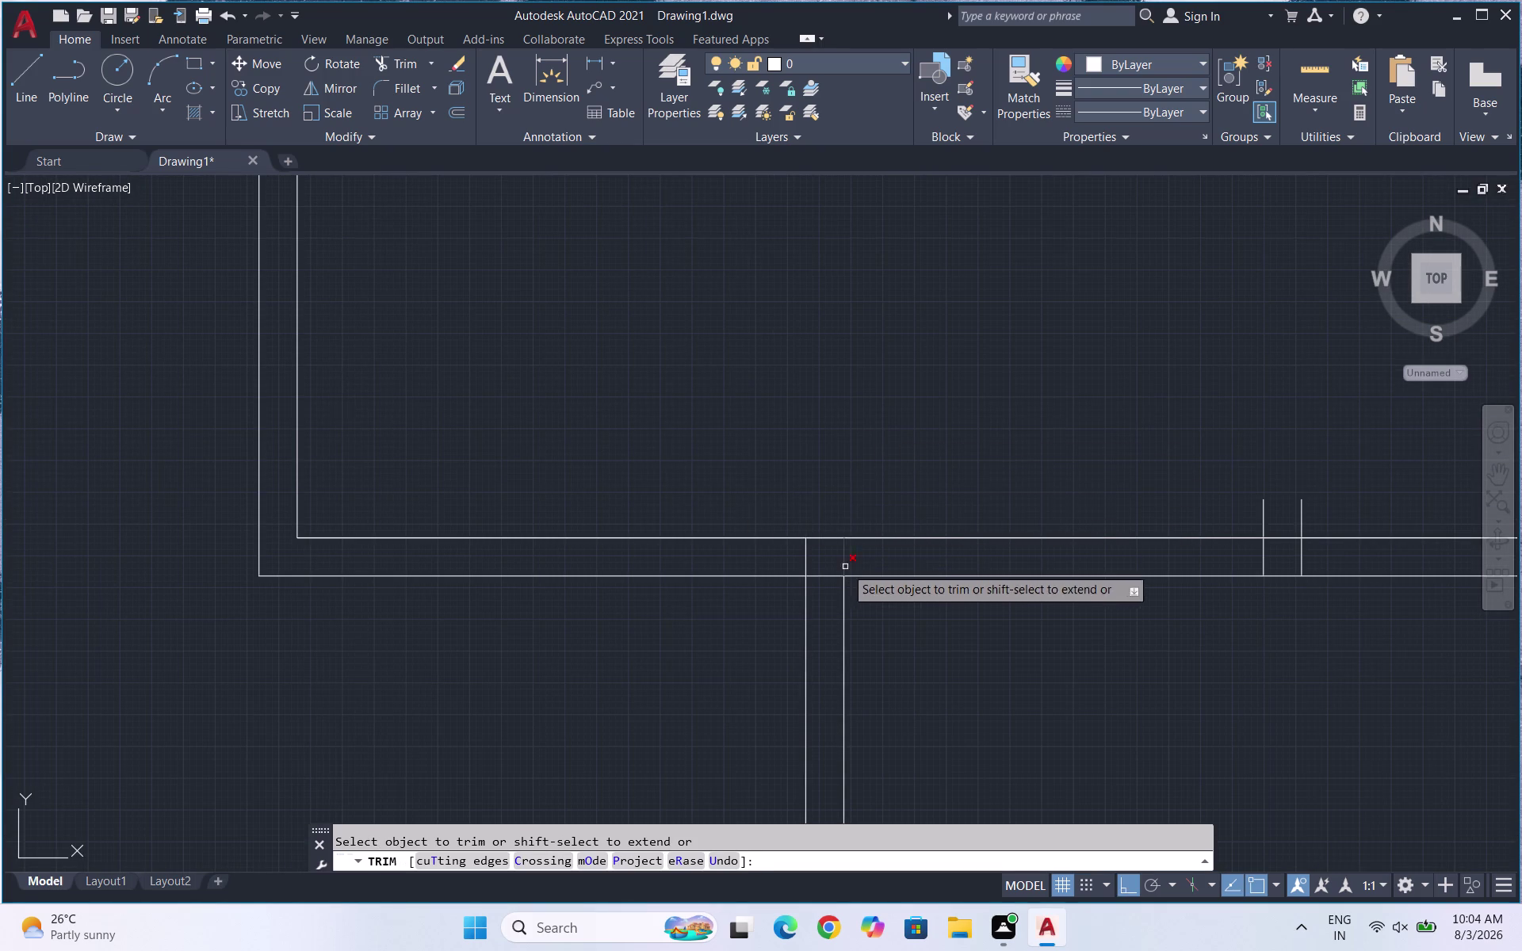
drag(814, 554, 772, 559)
drag(789, 557, 878, 554)
scroll(down, 3)
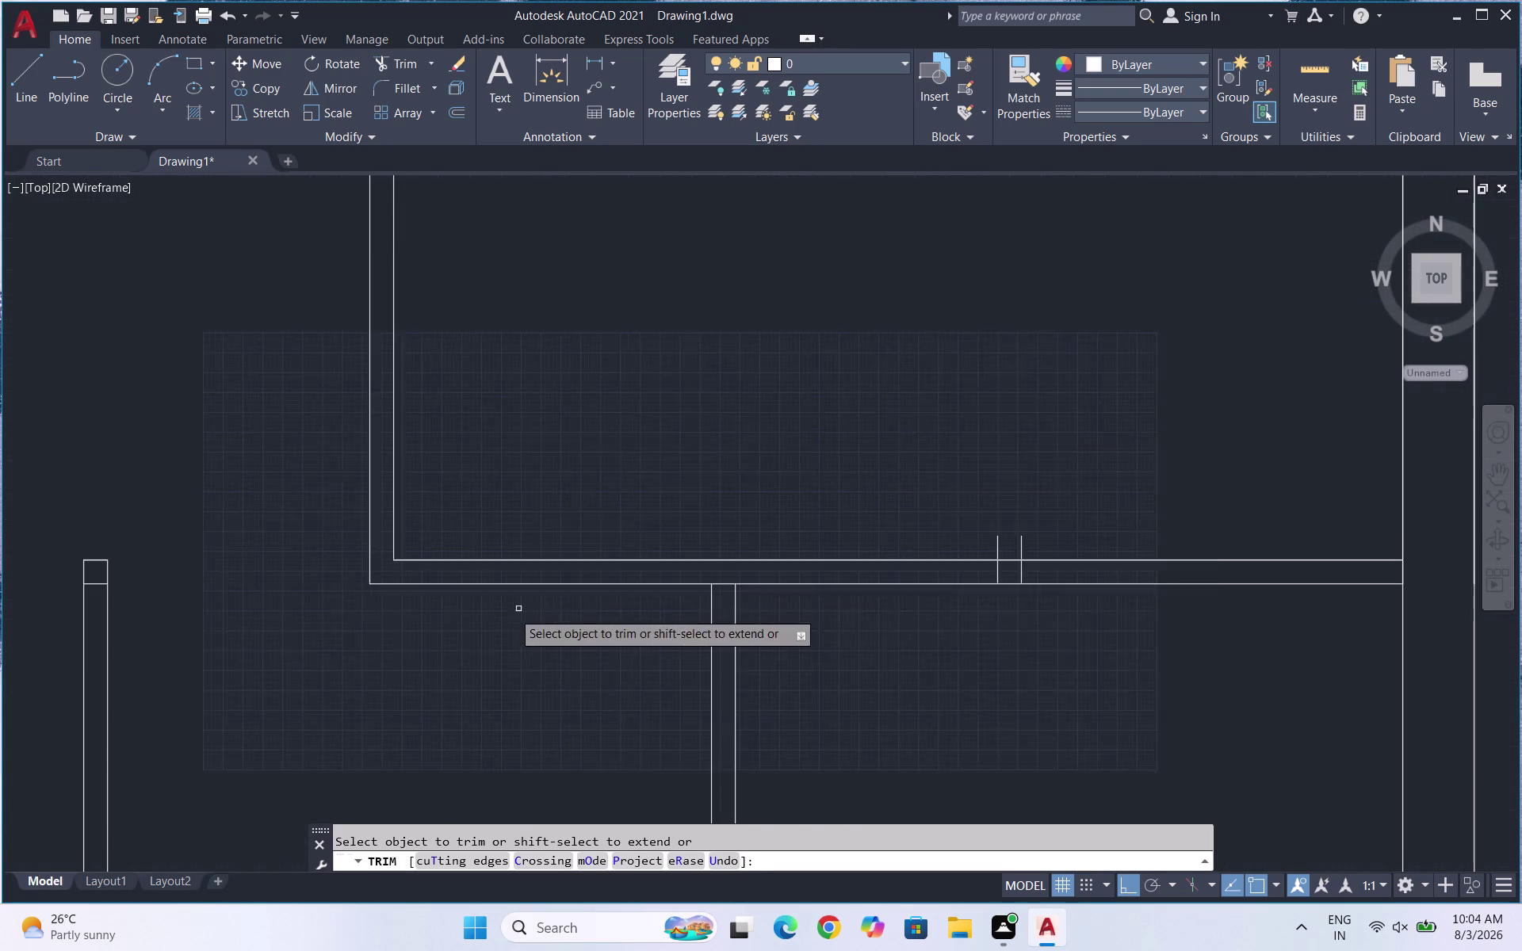
scroll(down, 3)
scroll(down, 3)
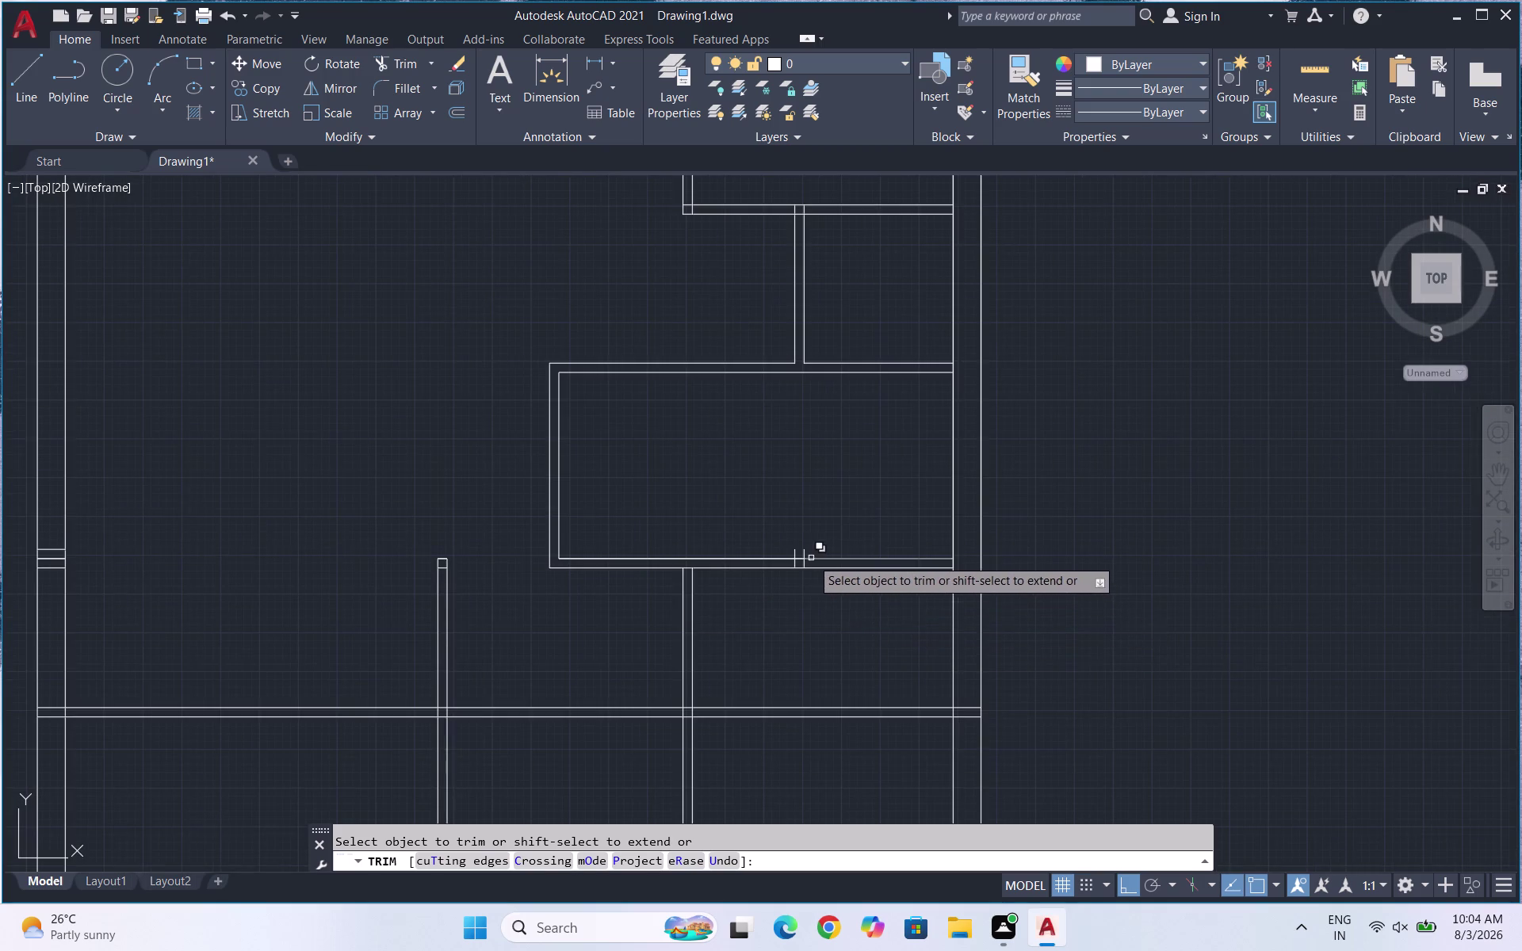
scroll(up, 3)
scroll(up, 3)
Trim the overlapping wall lines at the partition junction below the small room.
drag(827, 586, 566, 563)
drag(608, 448, 1122, 405)
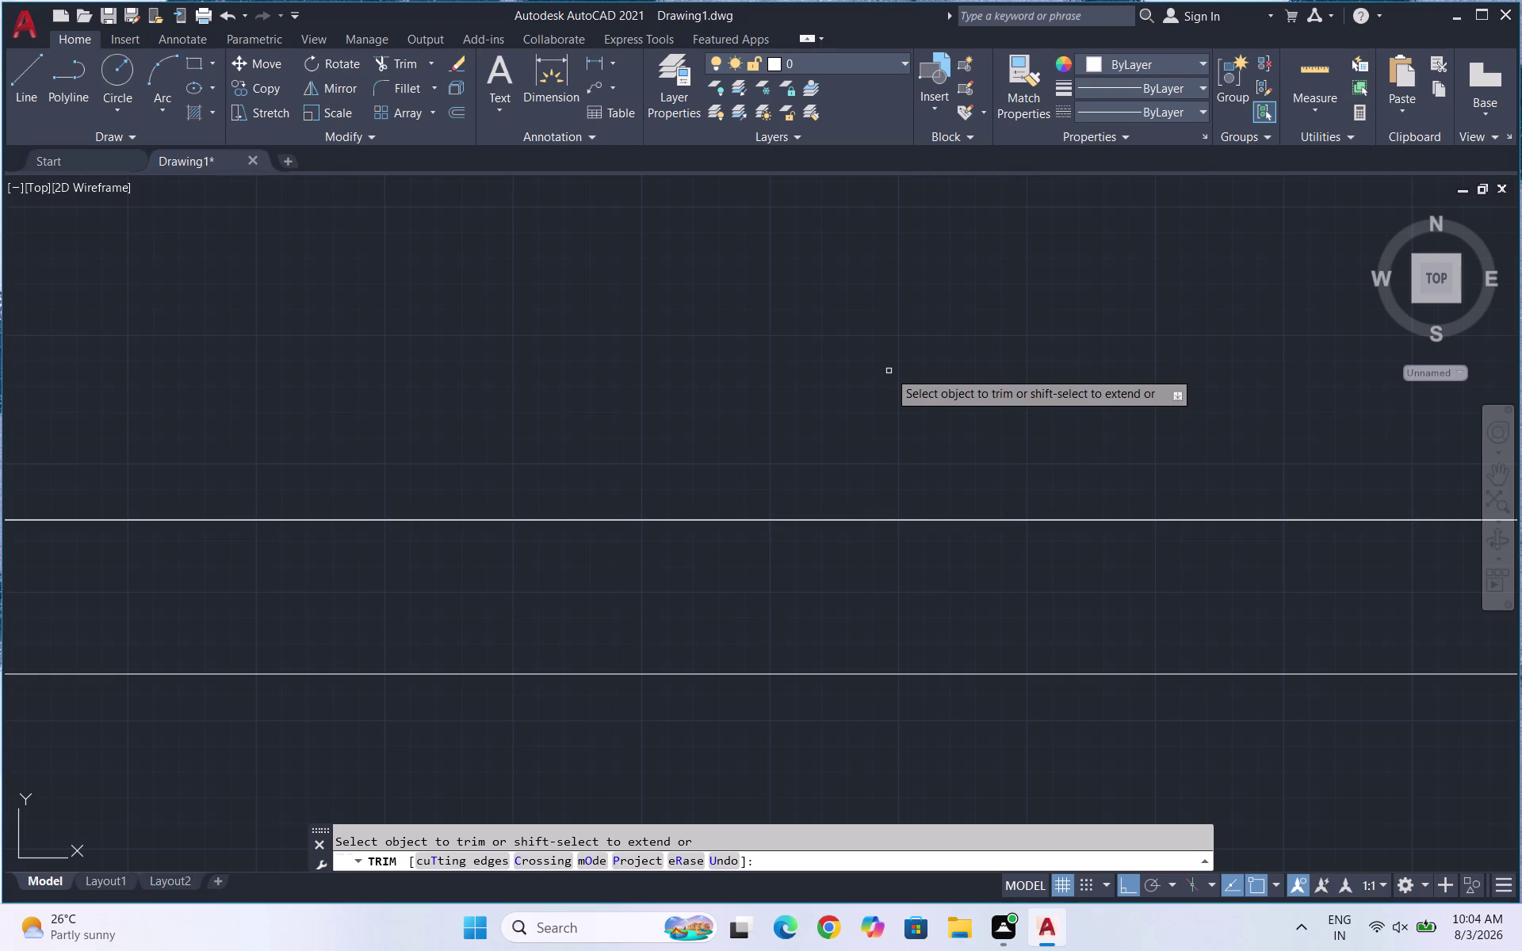
scroll(down, 3)
scroll(down, 3)
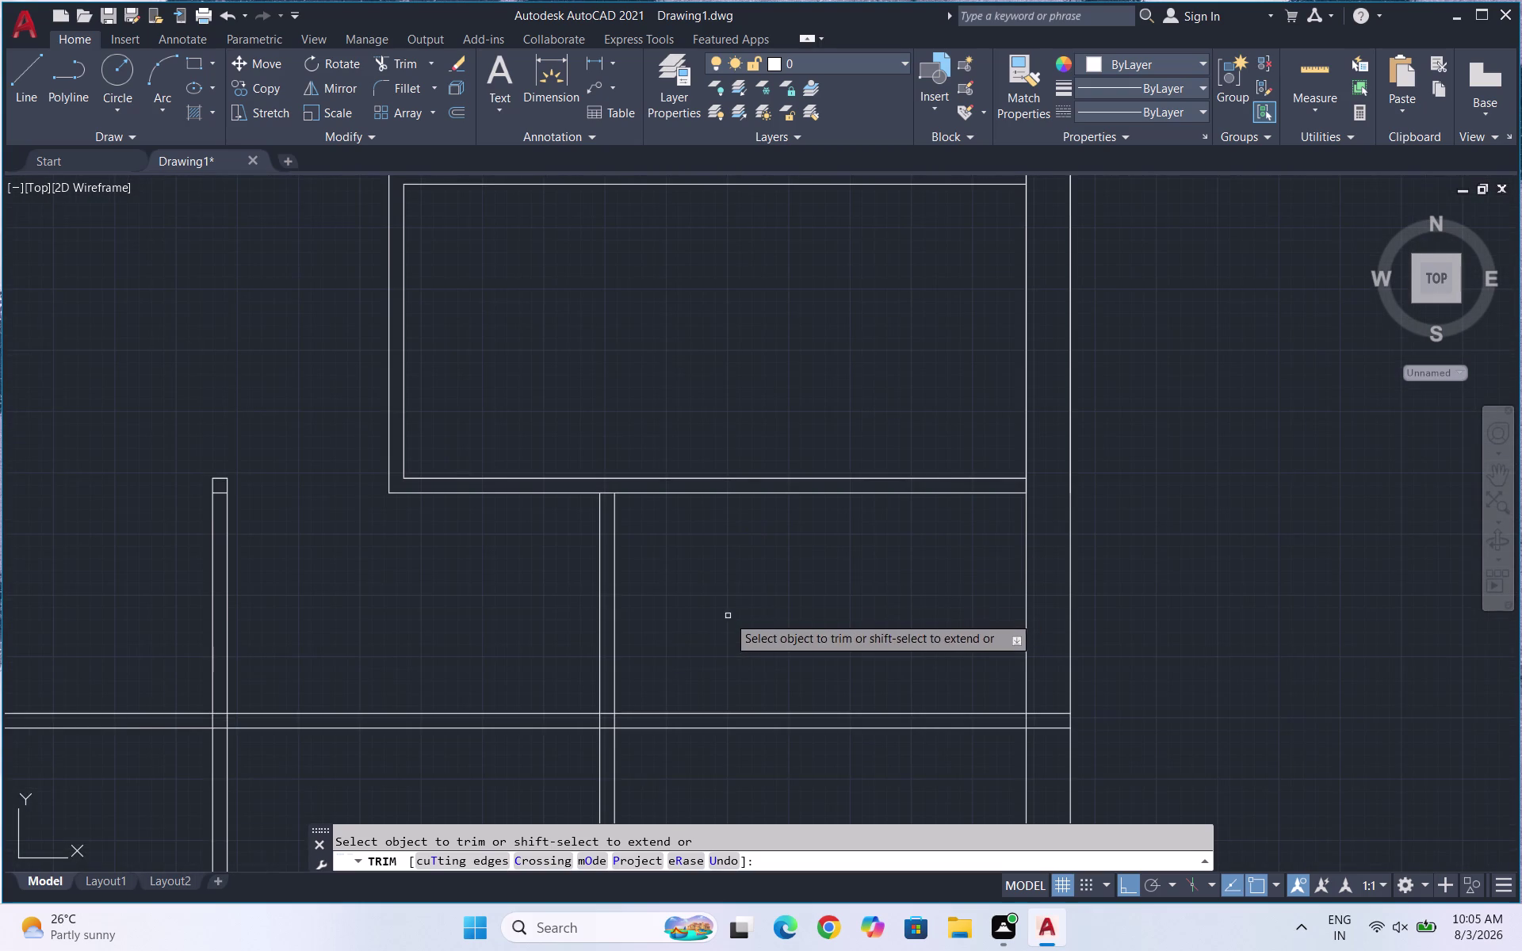
scroll(down, 3)
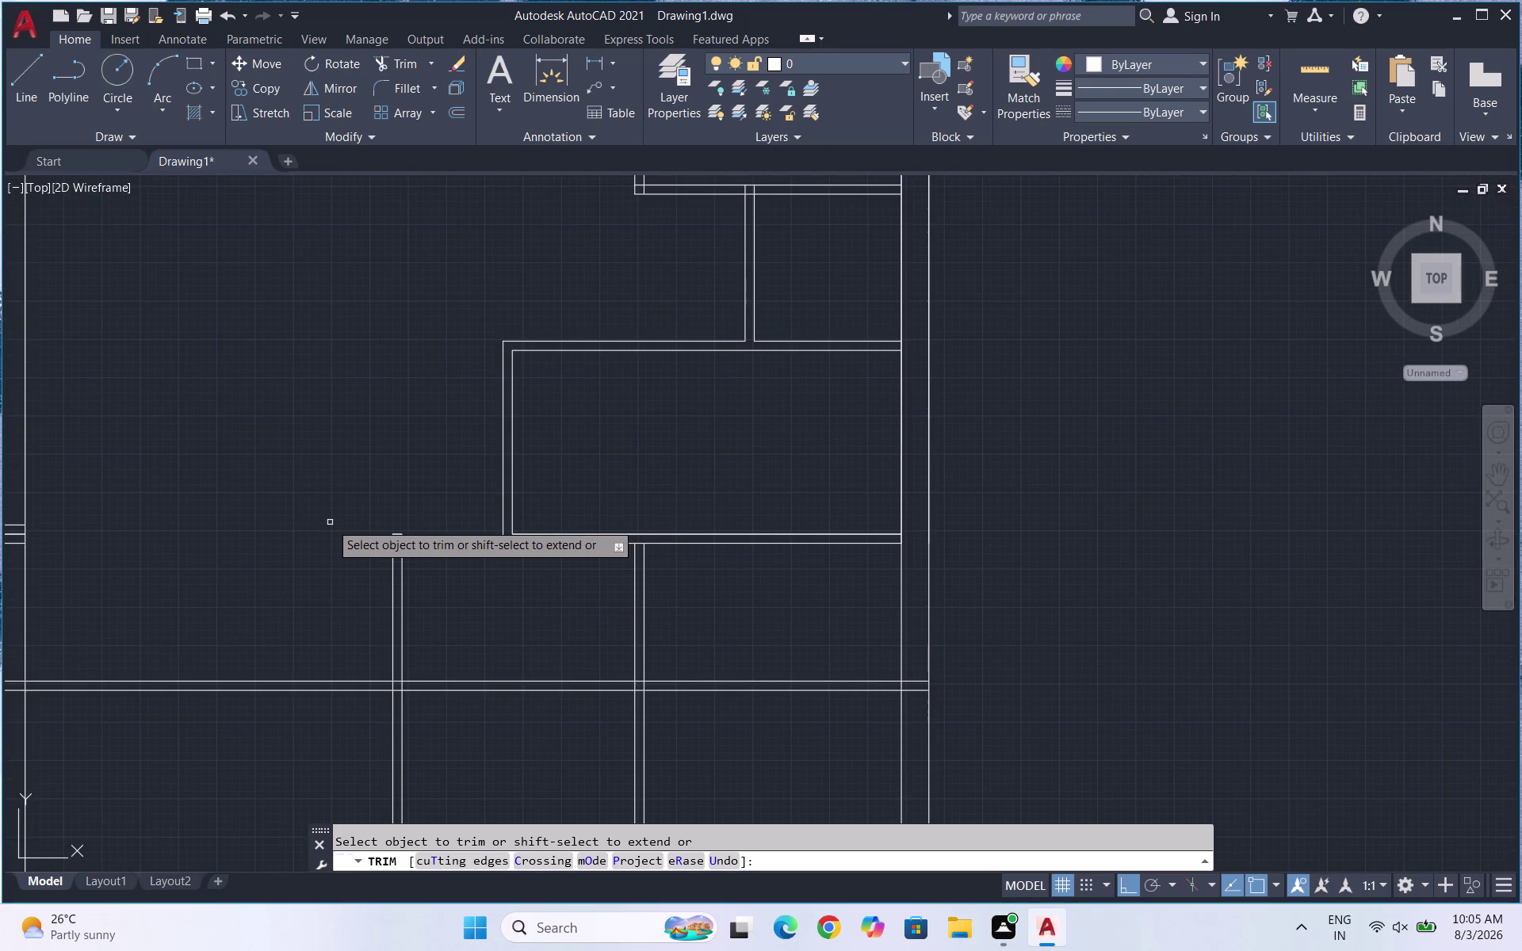
scroll(down, 3)
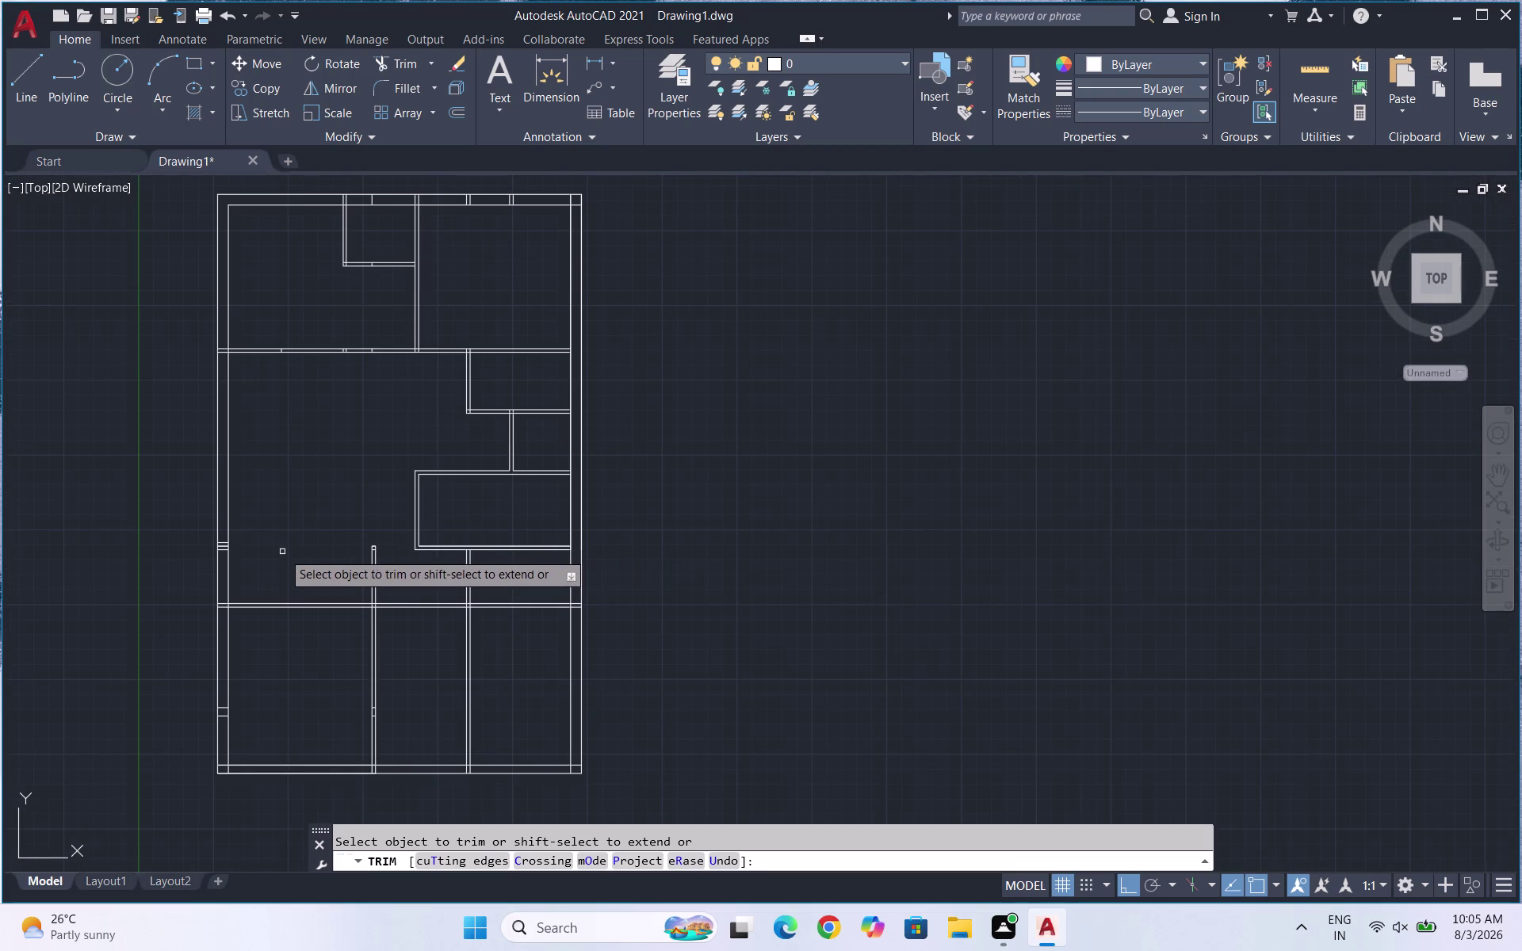
Trim the crossing lines at the left wall junction and where partitions cross the horizontal wall.
scroll(up, 3)
drag(276, 482, 272, 506)
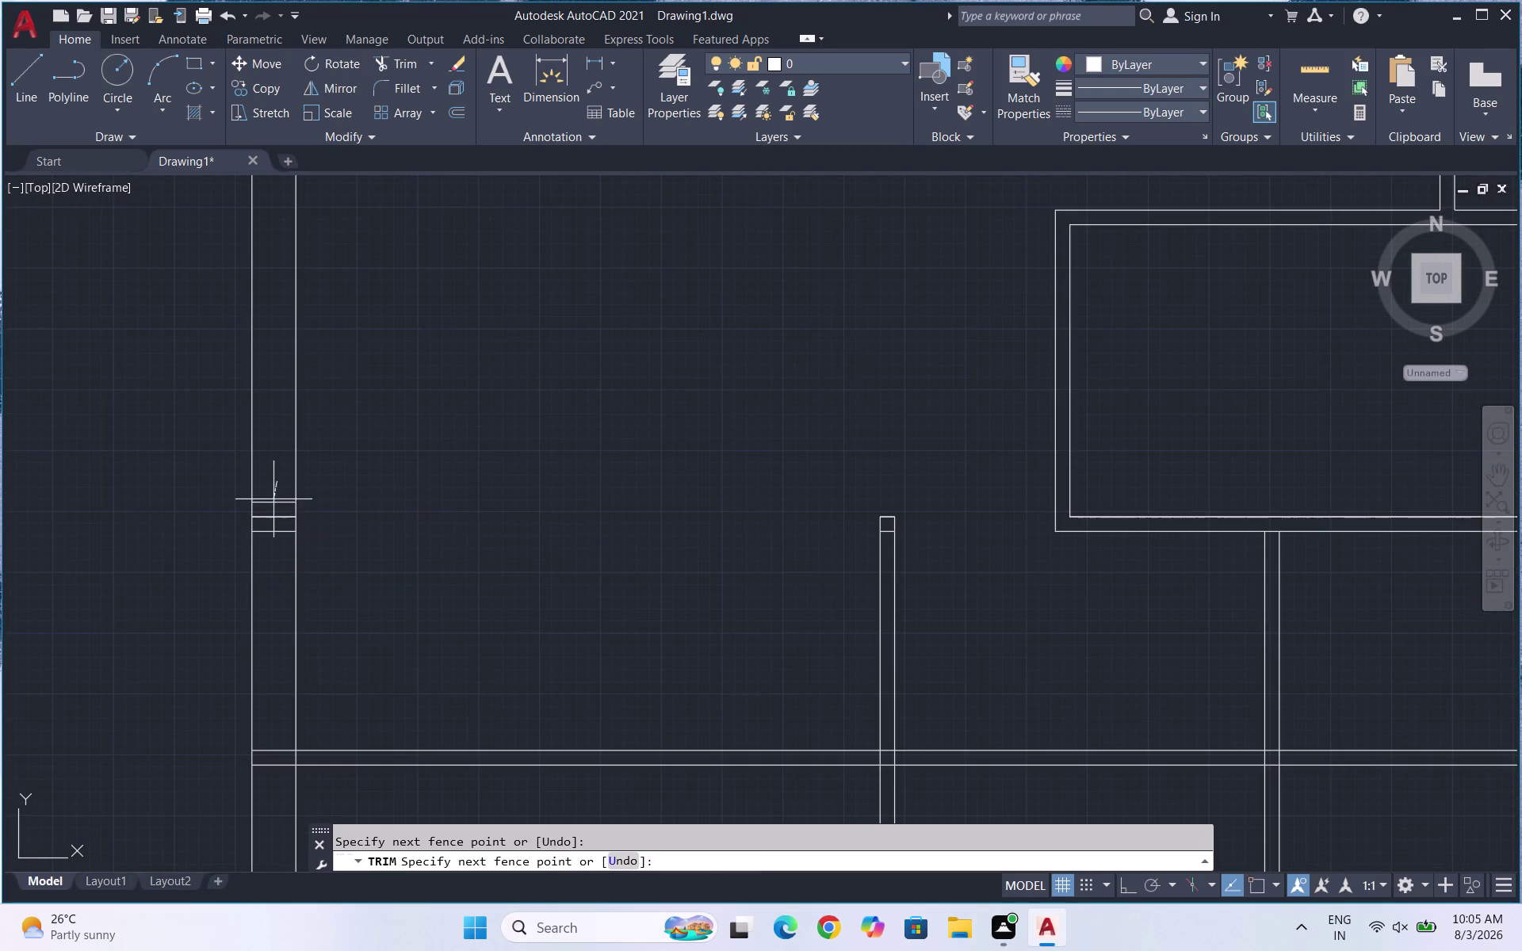
drag(272, 506, 267, 565)
scroll(down, 3)
scroll(up, 3)
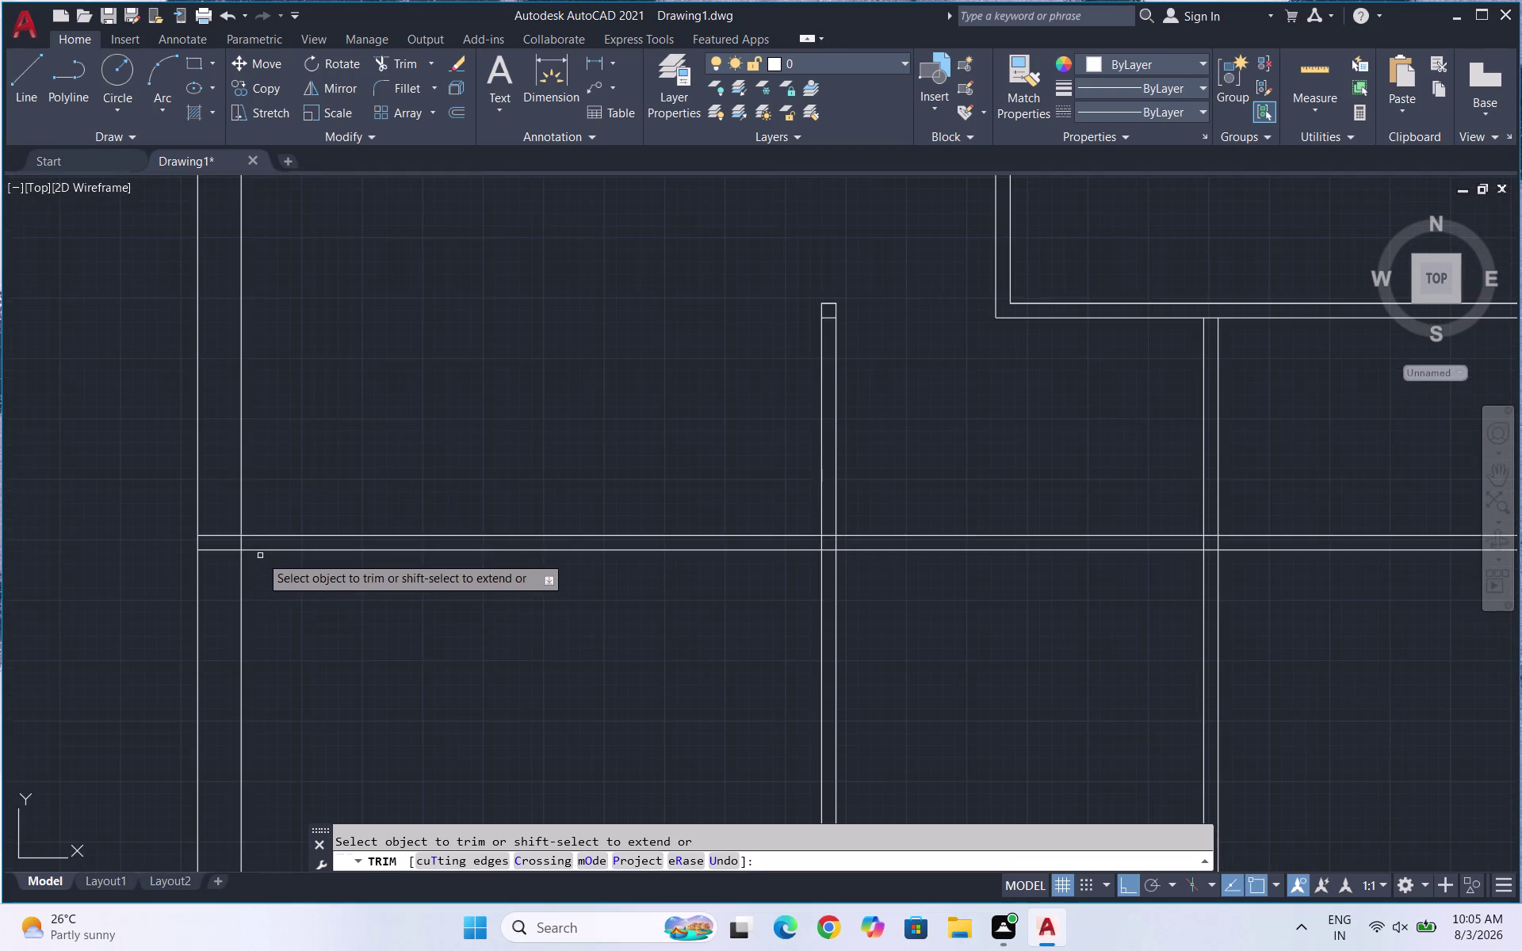
scroll(up, 3)
drag(200, 512, 137, 416)
scroll(down, 3)
scroll(down, 3)
scroll(up, 3)
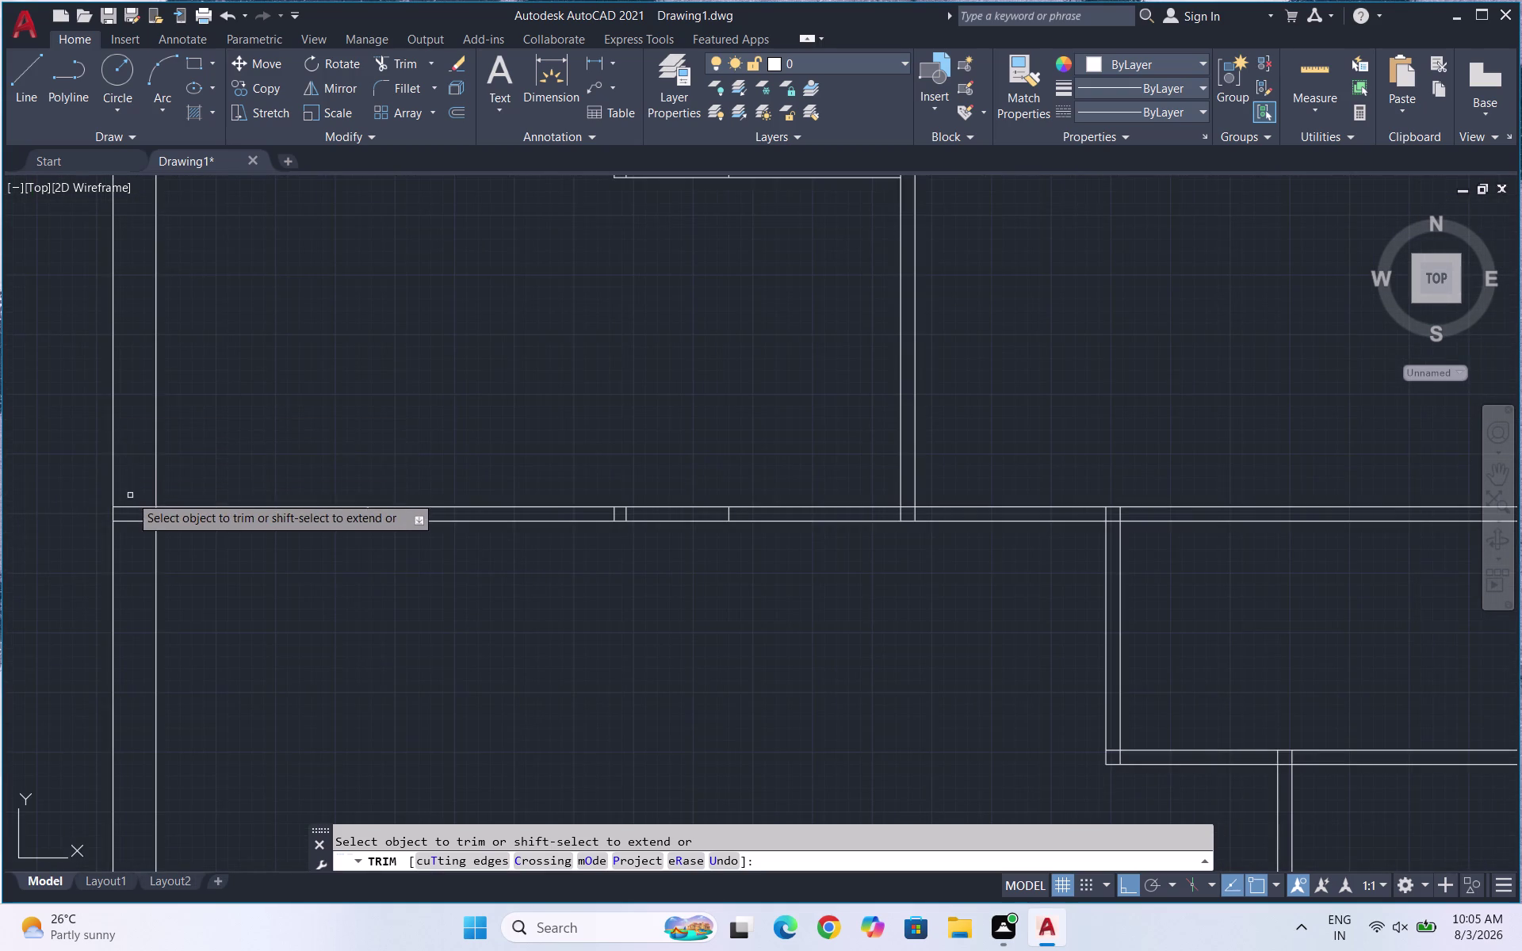
Clear the corner junction overlap and all partition crossings along the horizontal wall band.
scroll(up, 3)
scroll(up, 3)
drag(126, 499, 513, 688)
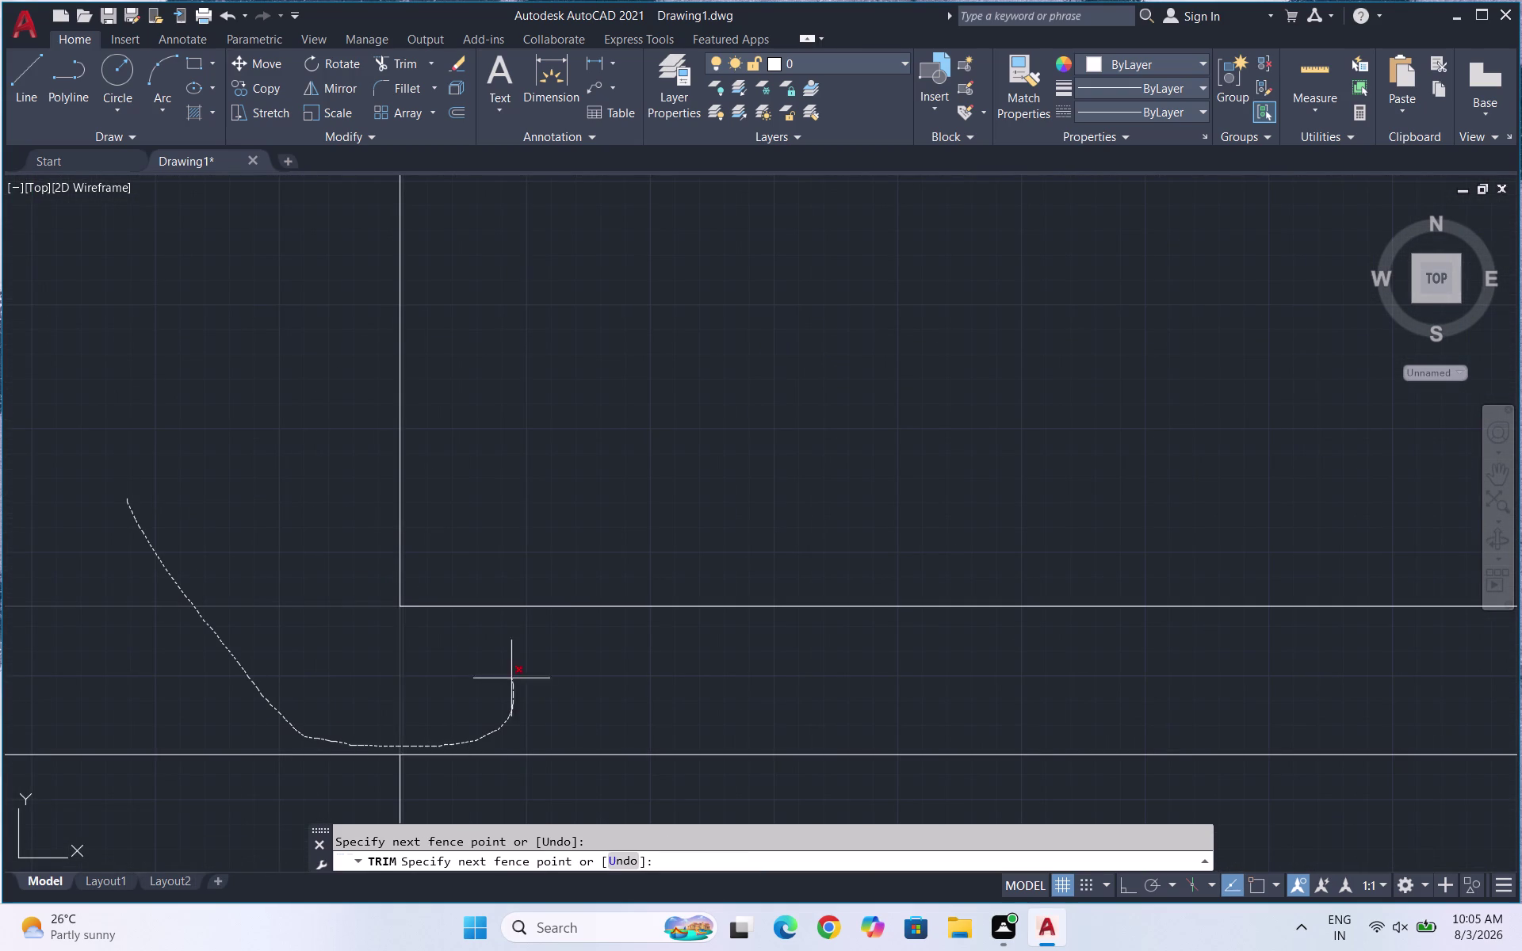
drag(513, 688, 220, 748)
scroll(down, 3)
scroll(down, 3)
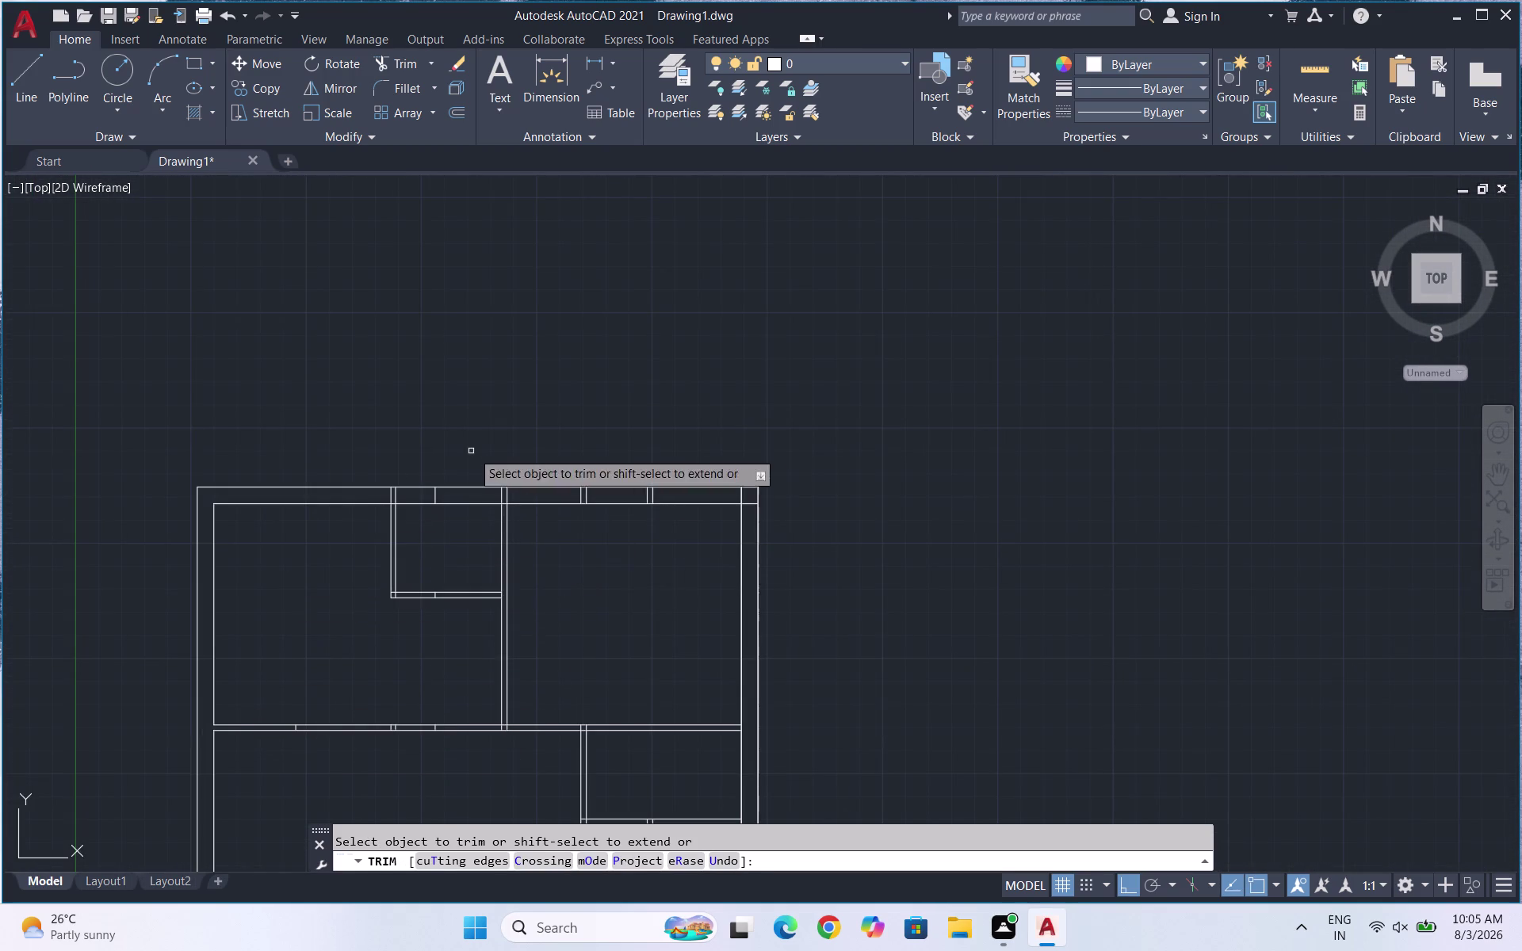
scroll(up, 3)
drag(304, 478, 417, 470)
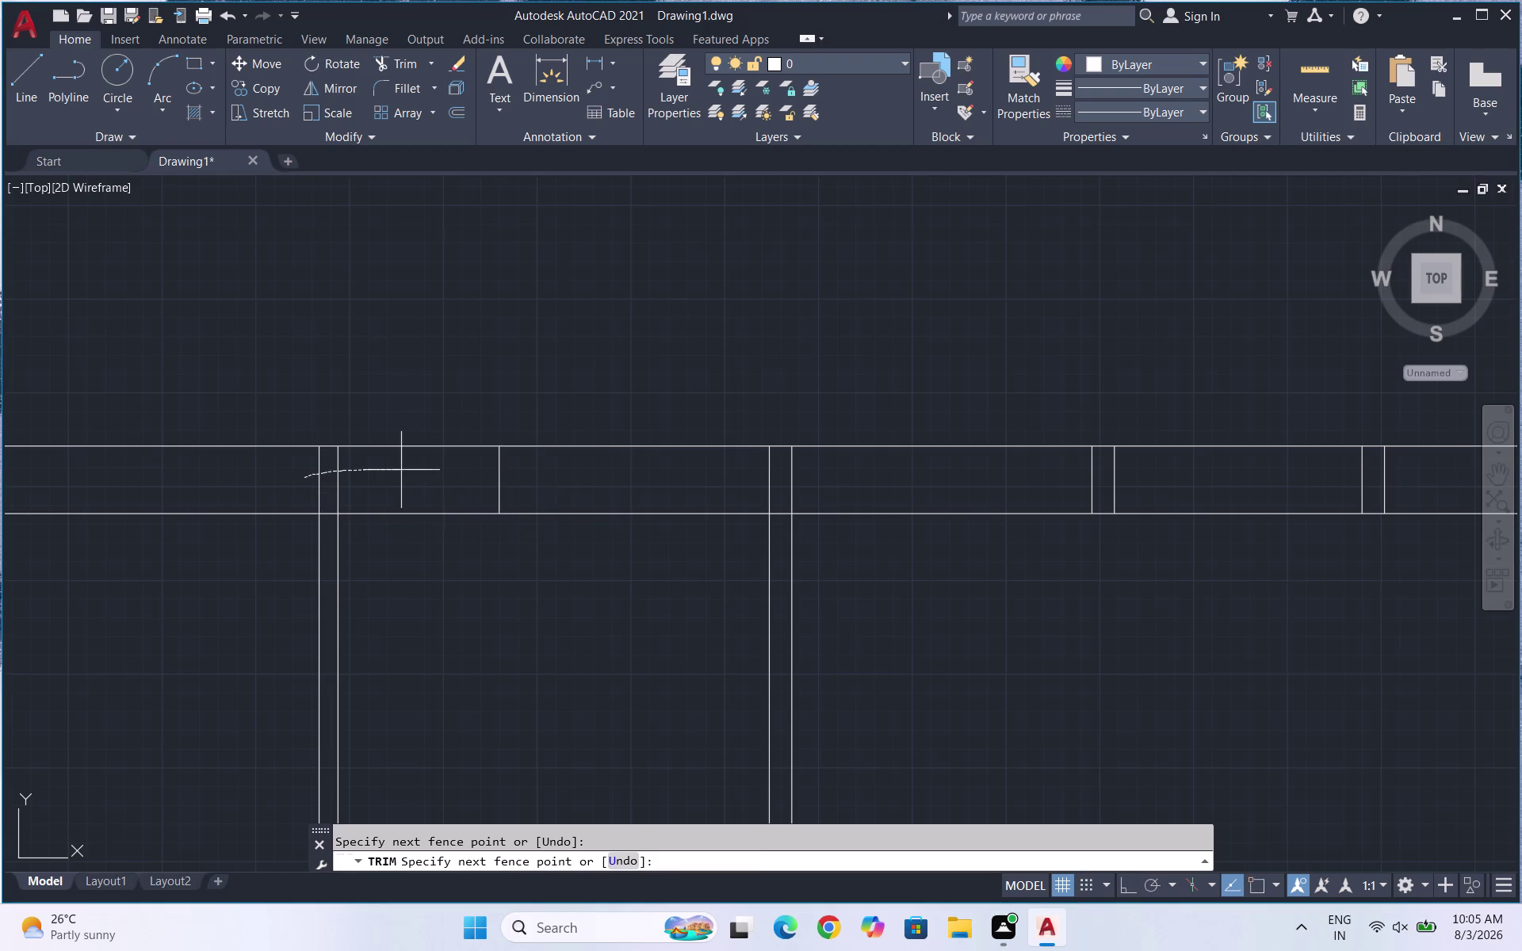
drag(417, 470, 1152, 474)
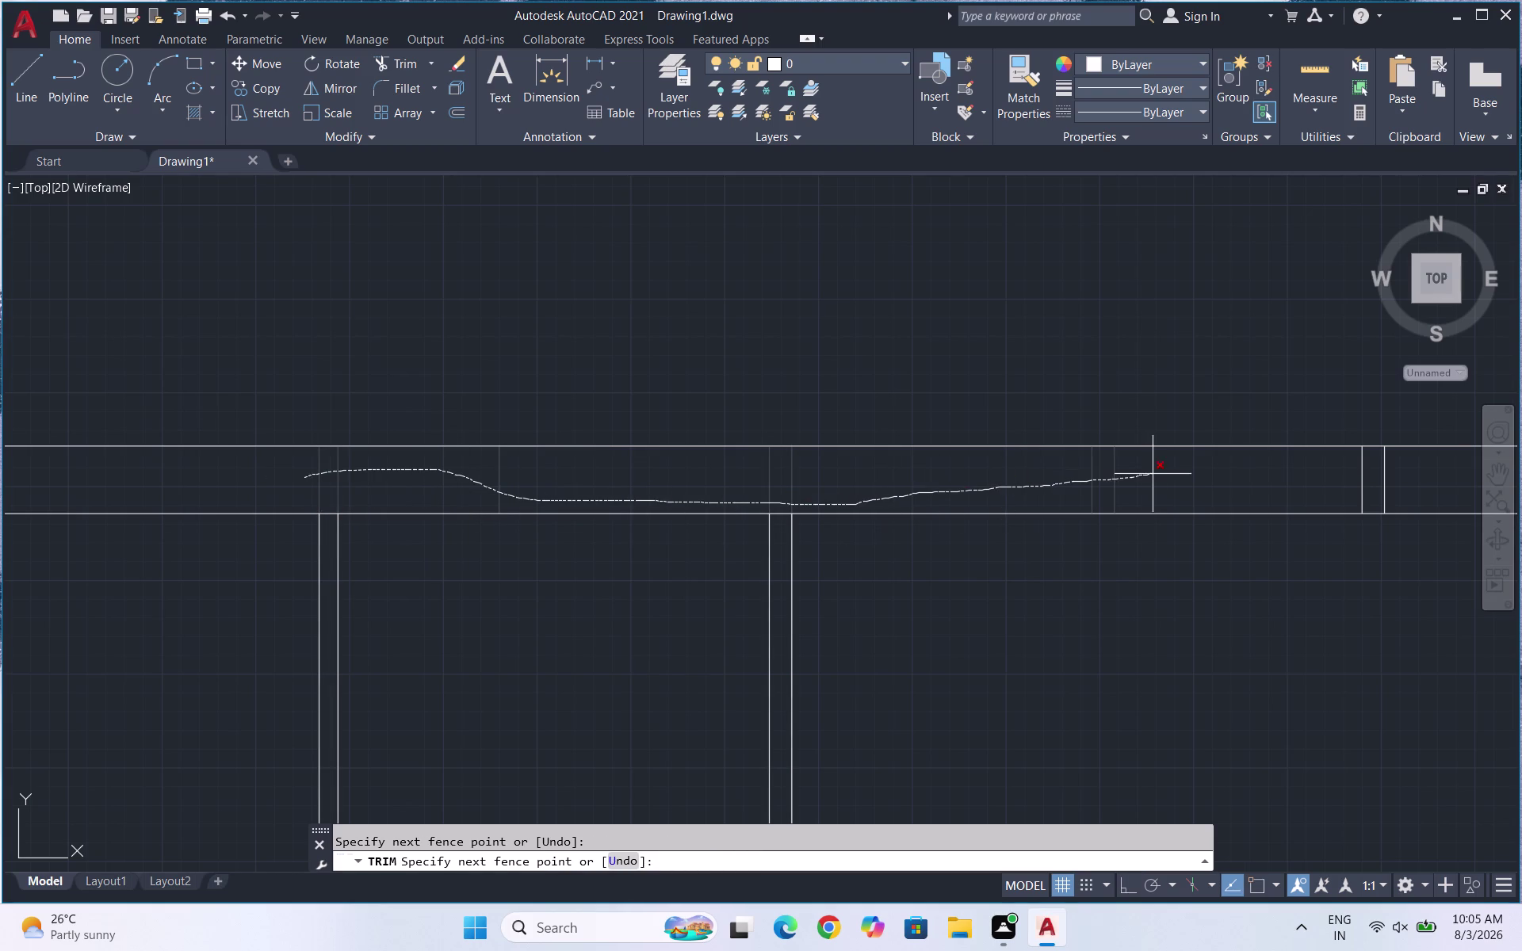
drag(1152, 474, 1400, 484)
scroll(down, 3)
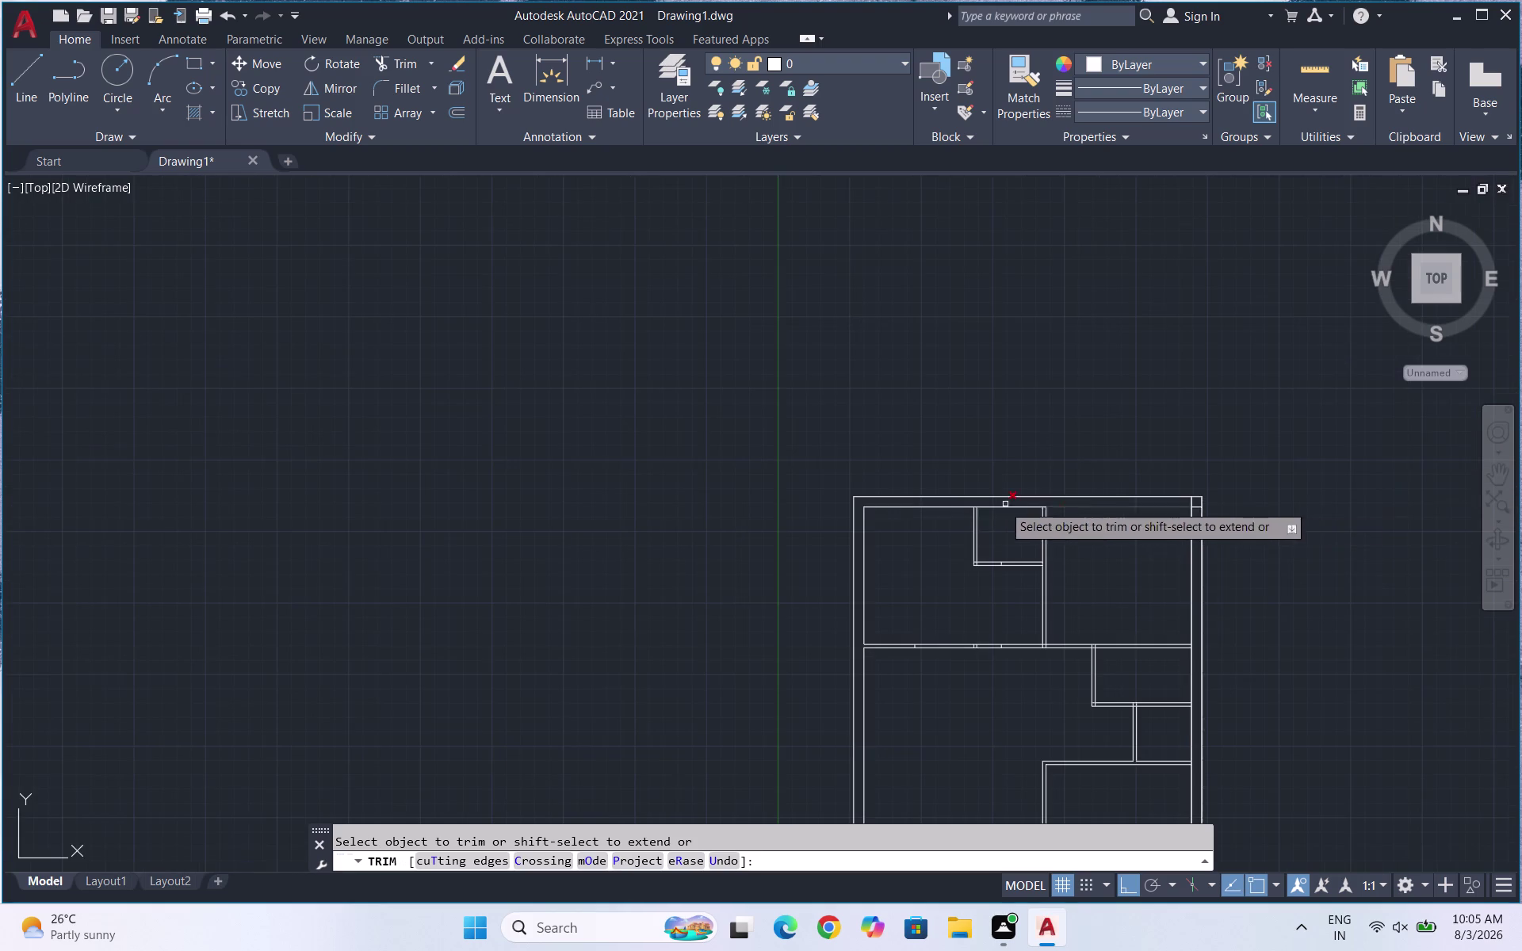
scroll(up, 3)
scroll(up, 3)
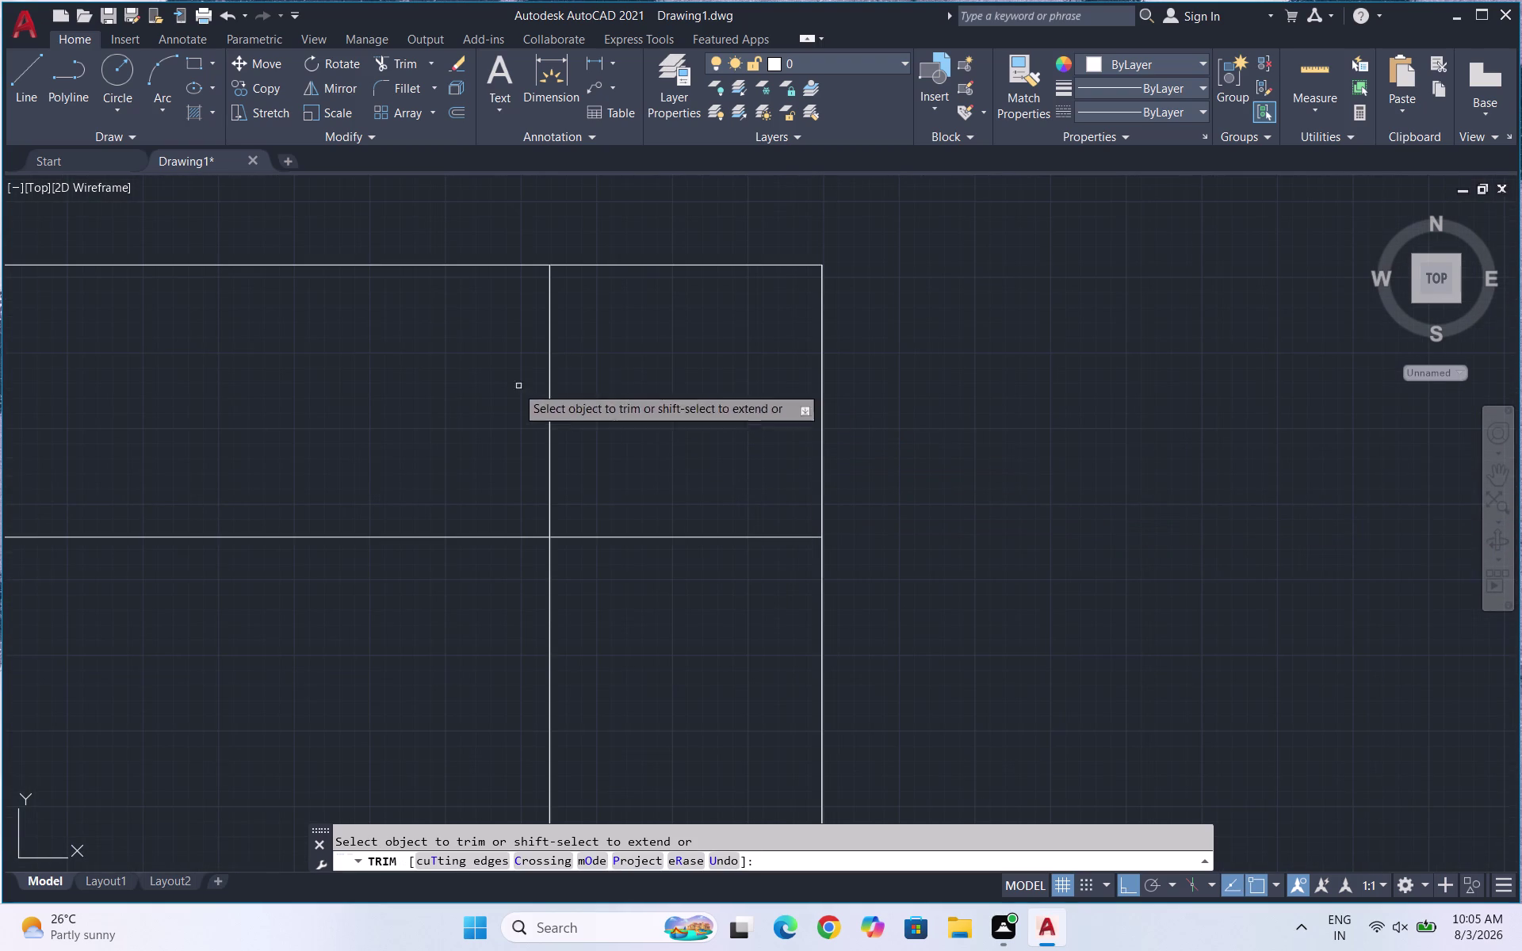
Trim the room corner crossings, the left wall stubs and the partition lines at the bottom wall.
drag(463, 370, 626, 621)
scroll(down, 3)
scroll(down, 3)
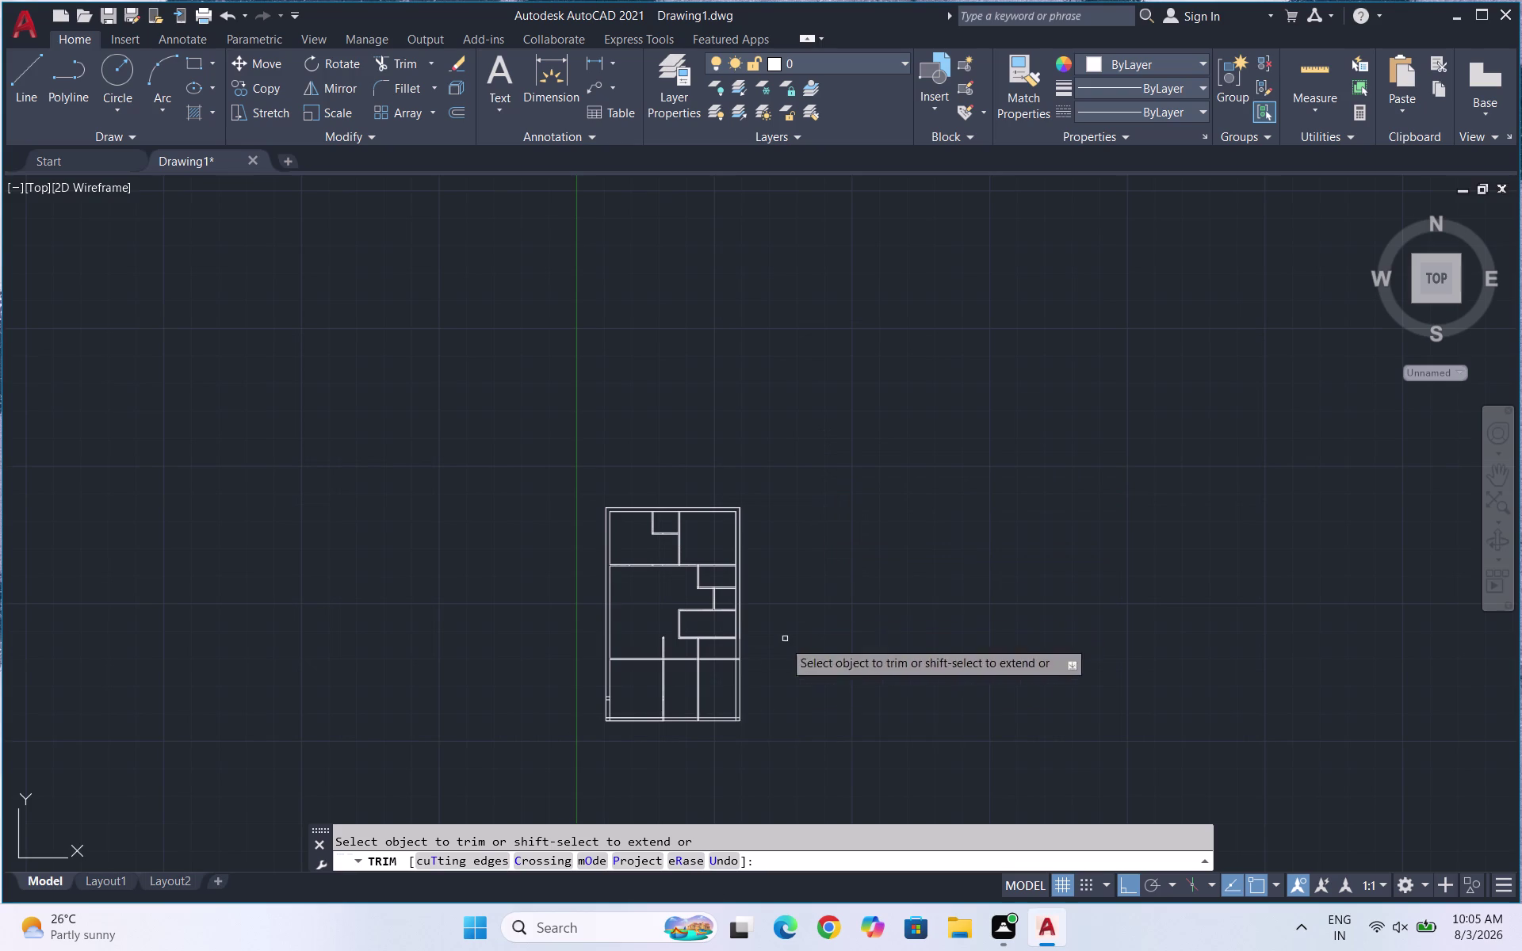
scroll(up, 3)
scroll(up, 3)
drag(580, 650, 489, 551)
scroll(down, 3)
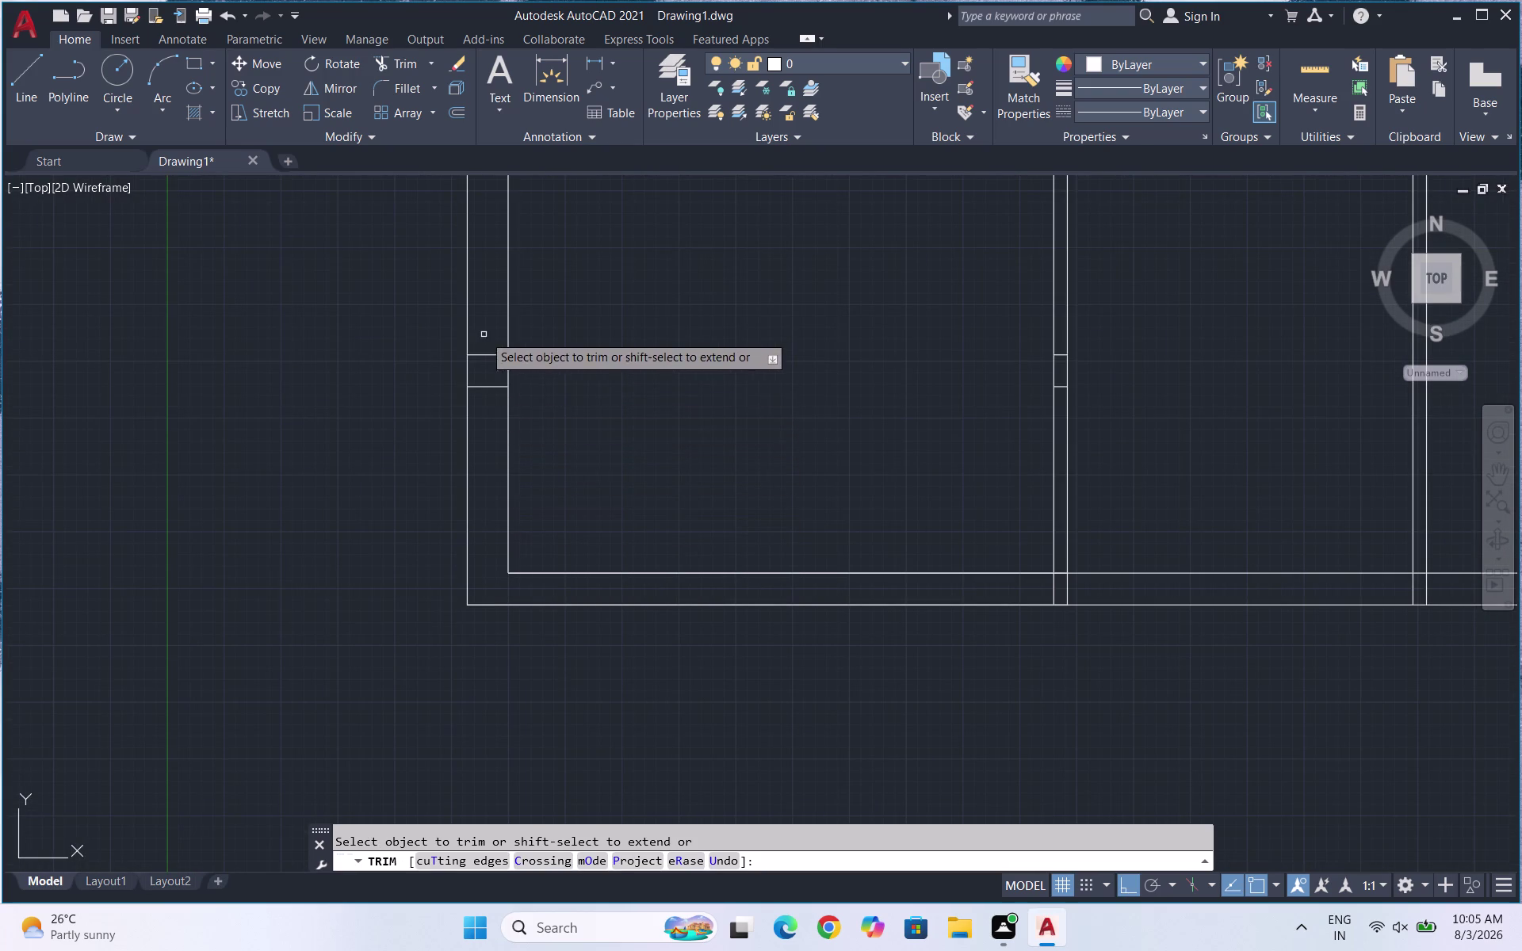
drag(483, 333, 482, 403)
scroll(down, 3)
scroll(up, 3)
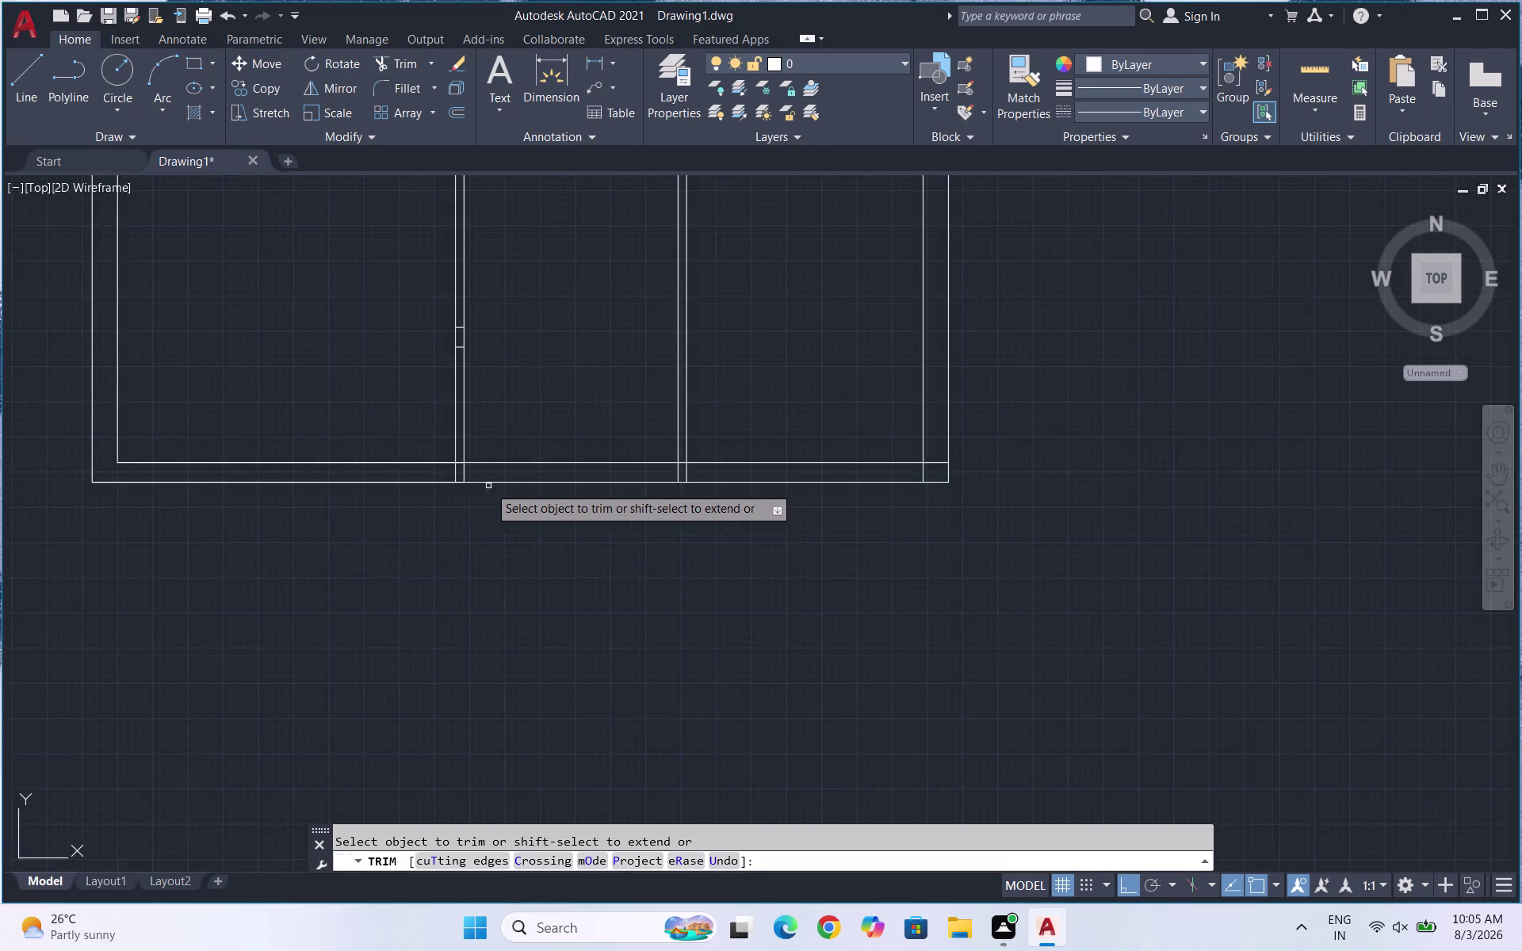
scroll(up, 3)
drag(451, 310, 619, 414)
scroll(down, 3)
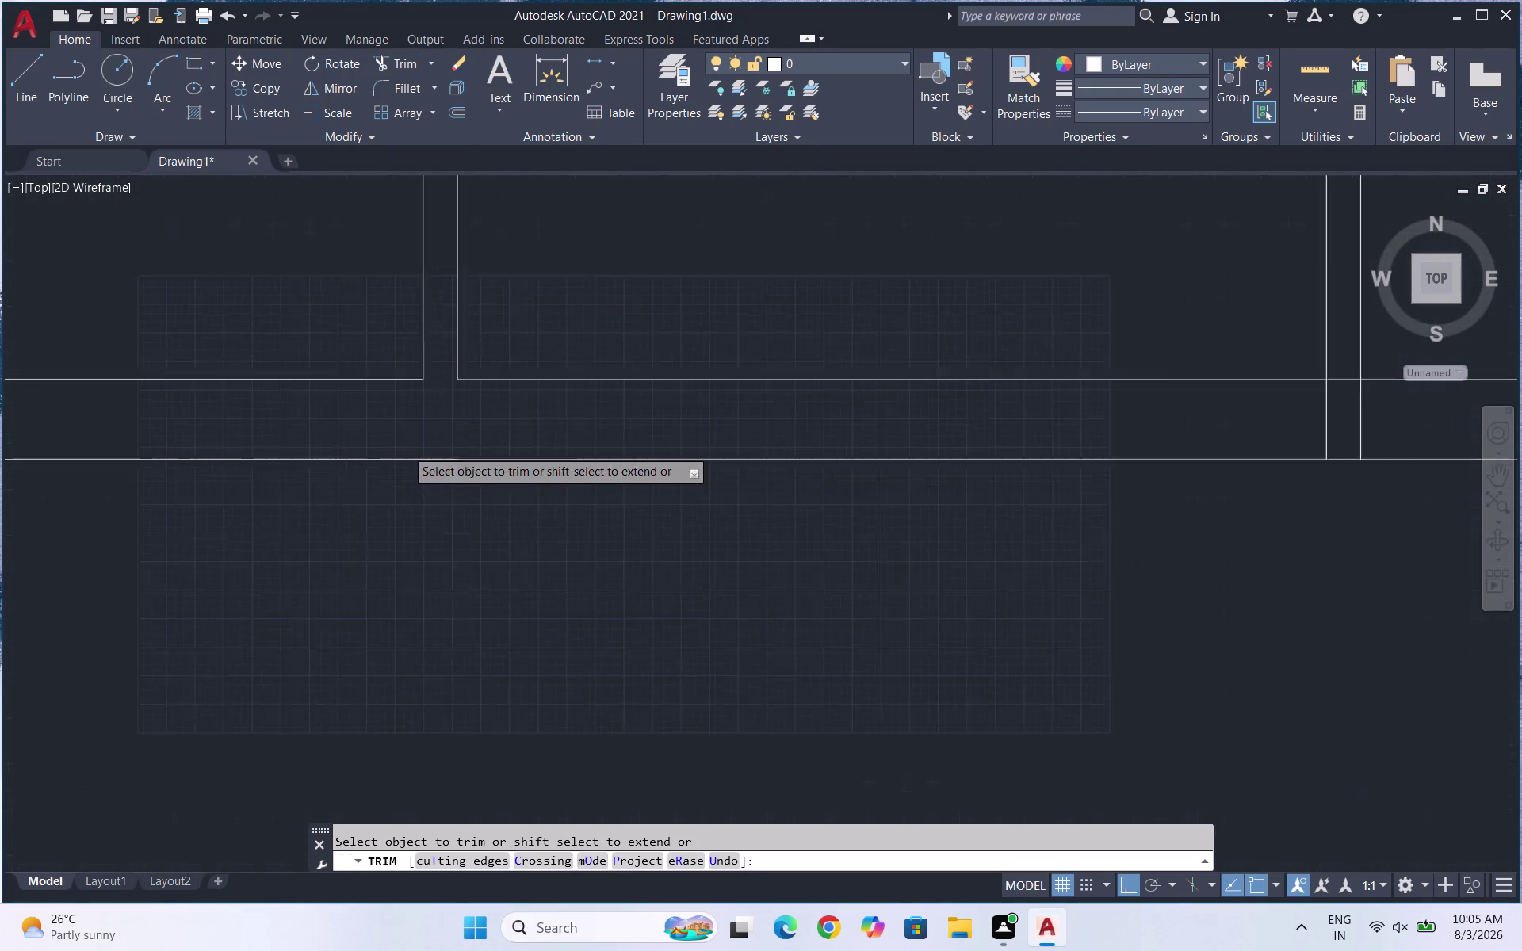
scroll(down, 3)
scroll(up, 3)
Cut away the crossings at the wall junction, the outer corner and the right-hand wall.
drag(638, 252, 626, 273)
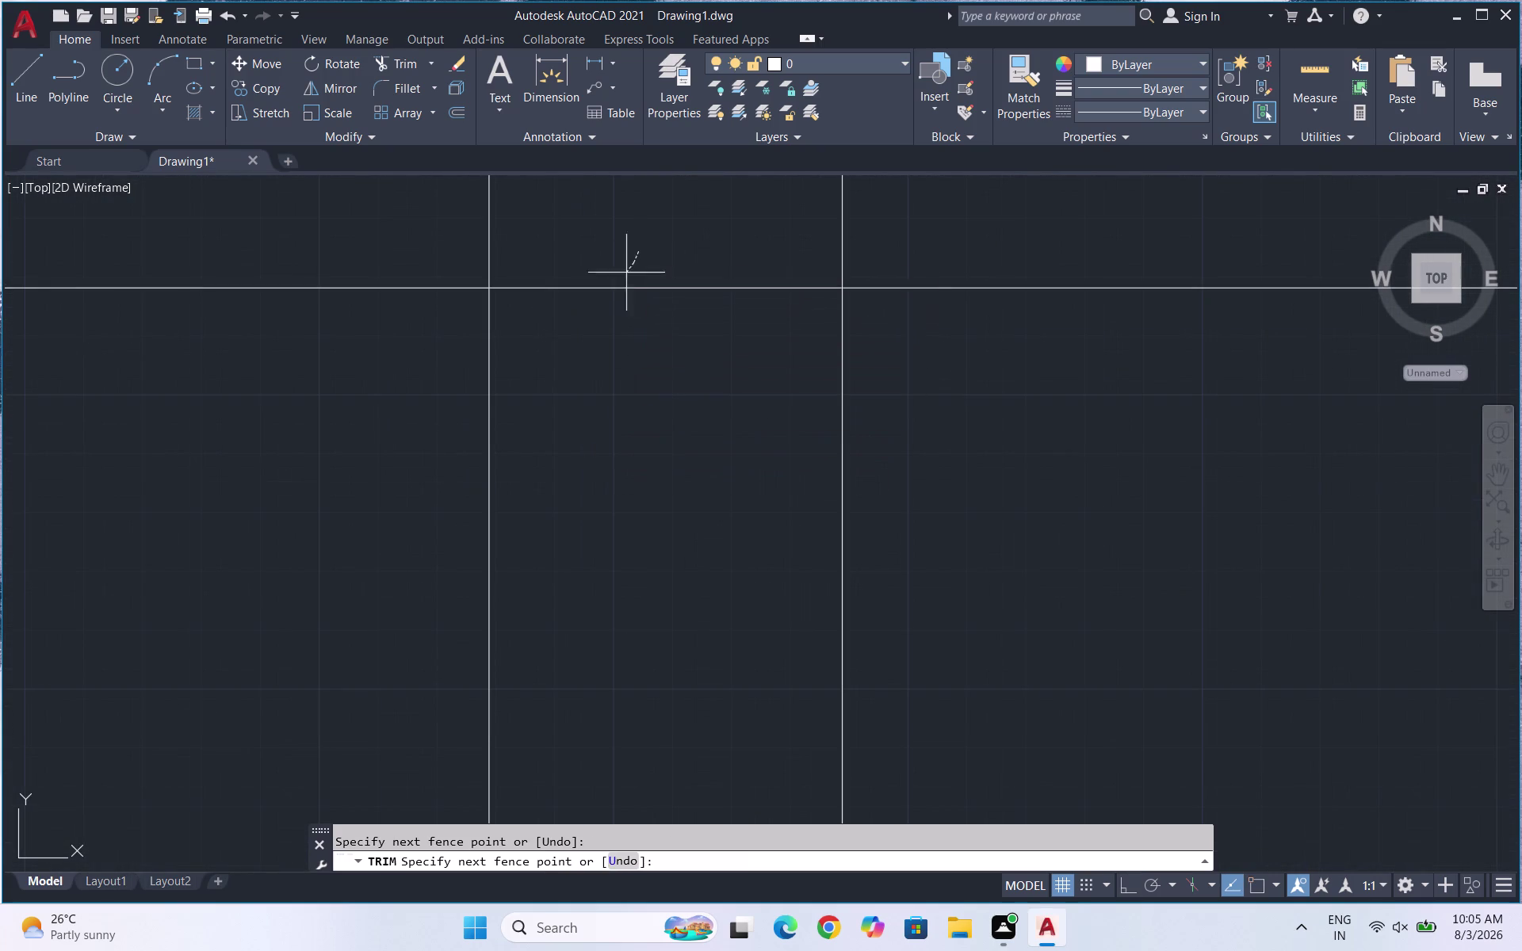
drag(626, 272, 1106, 533)
scroll(down, 3)
scroll(down, 3)
scroll(up, 3)
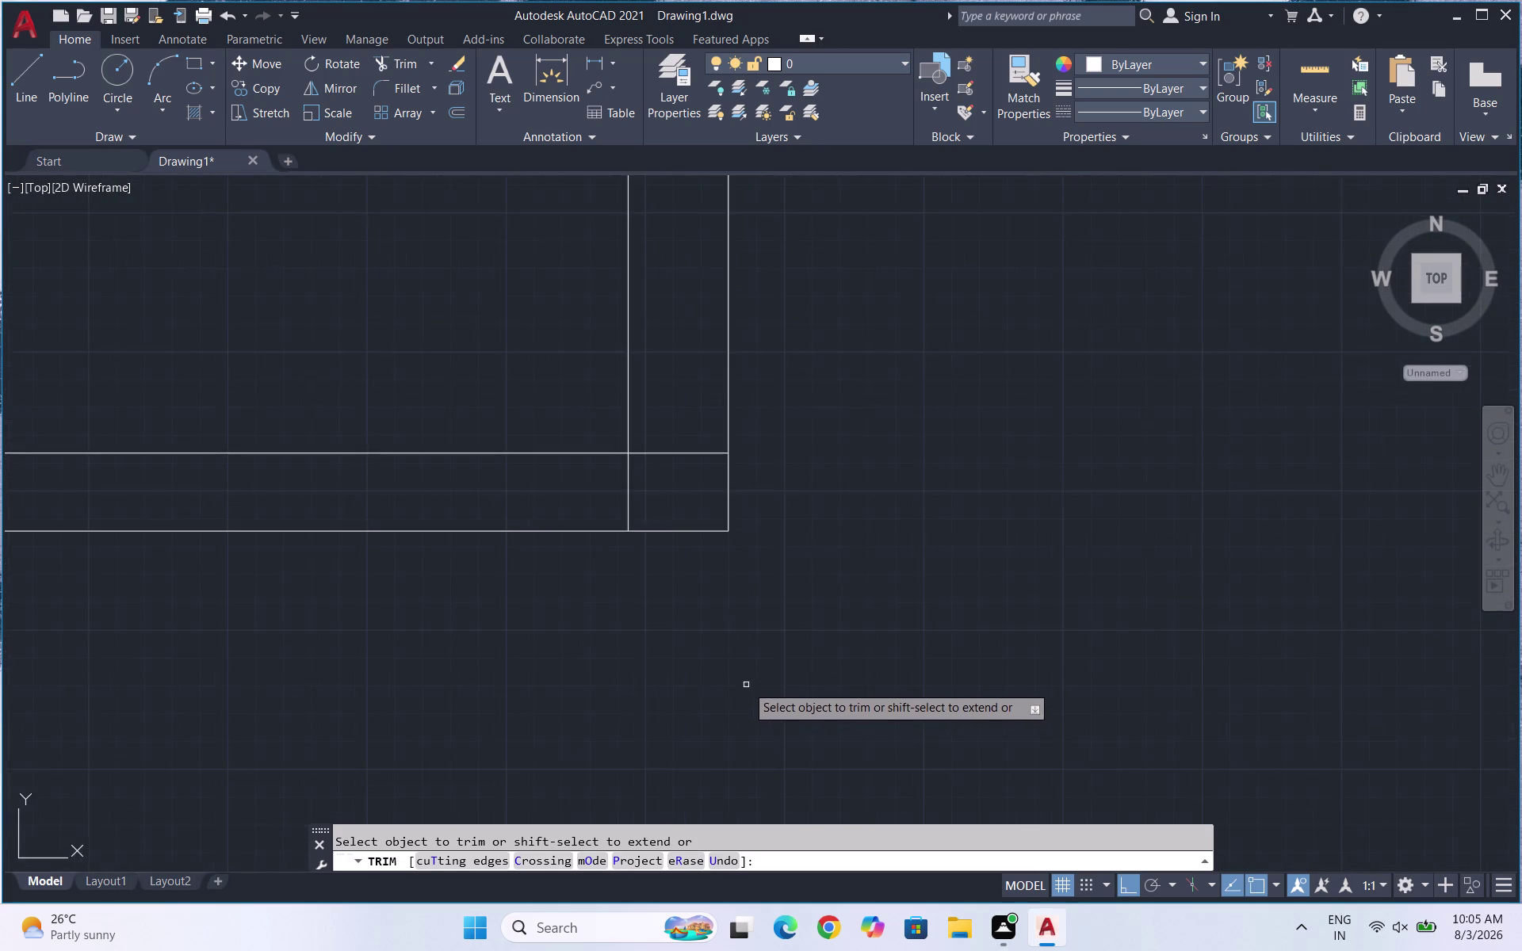
scroll(up, 3)
scroll(down, 3)
drag(579, 402, 561, 427)
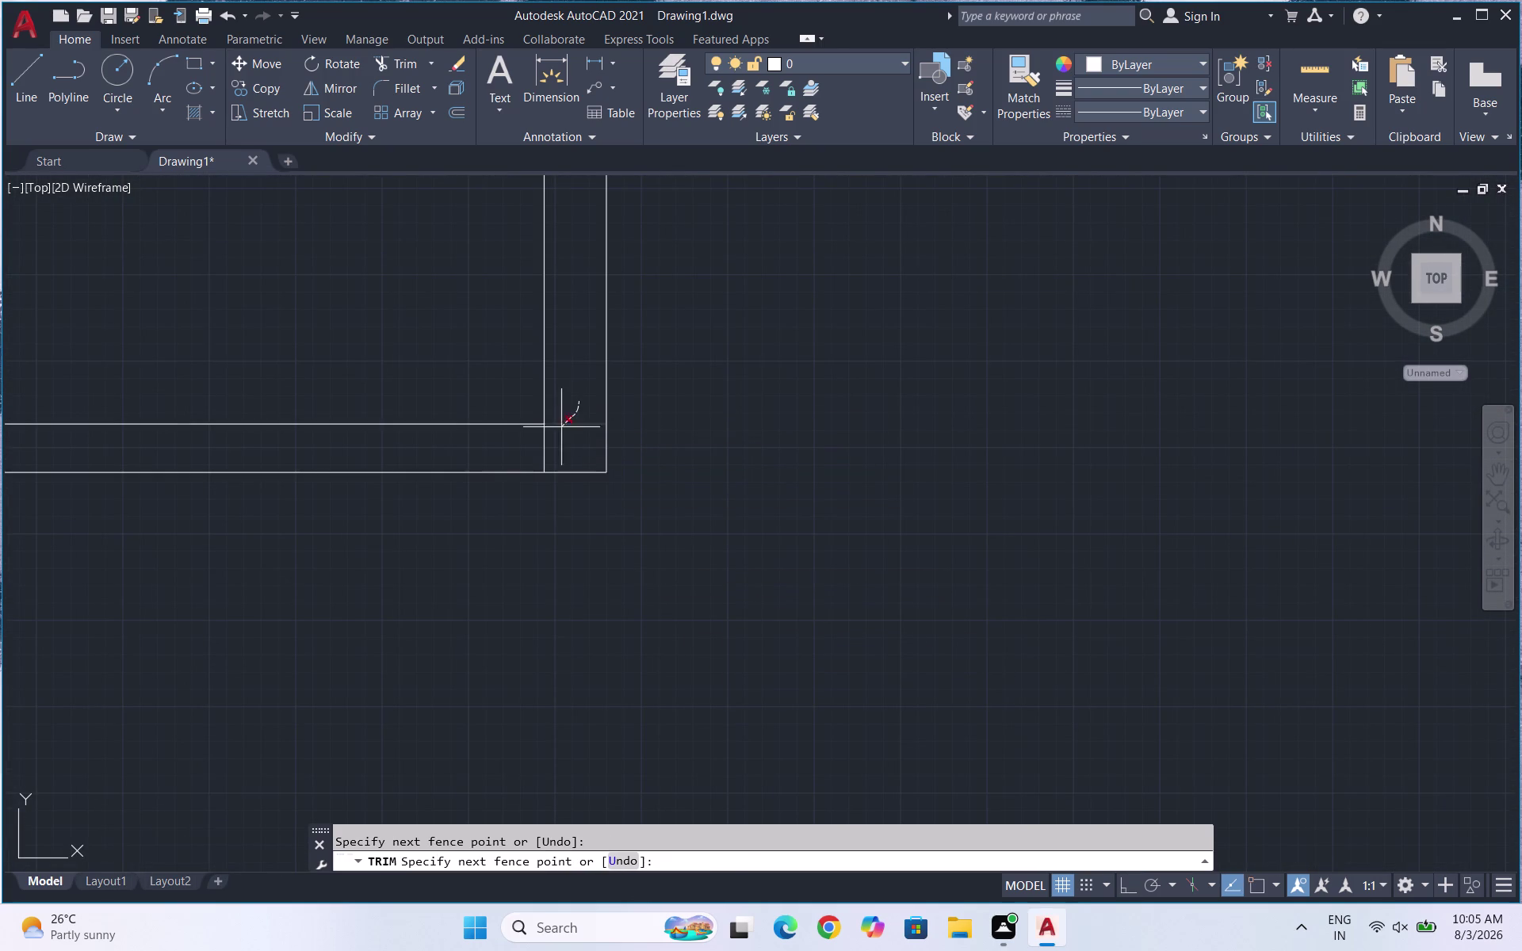
drag(561, 427, 537, 446)
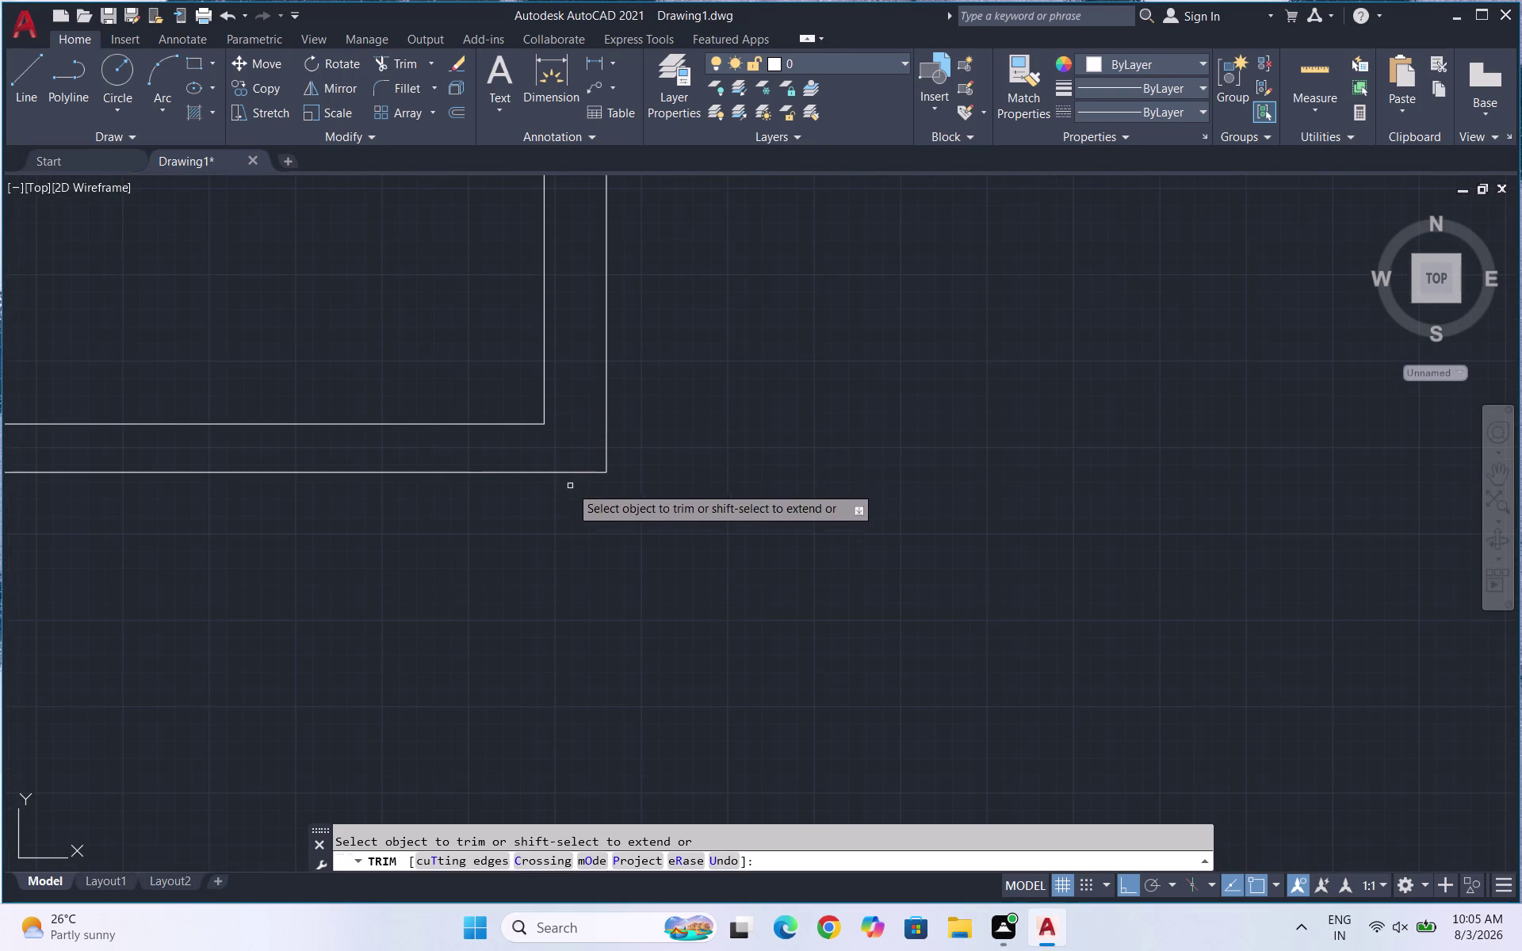
scroll(down, 3)
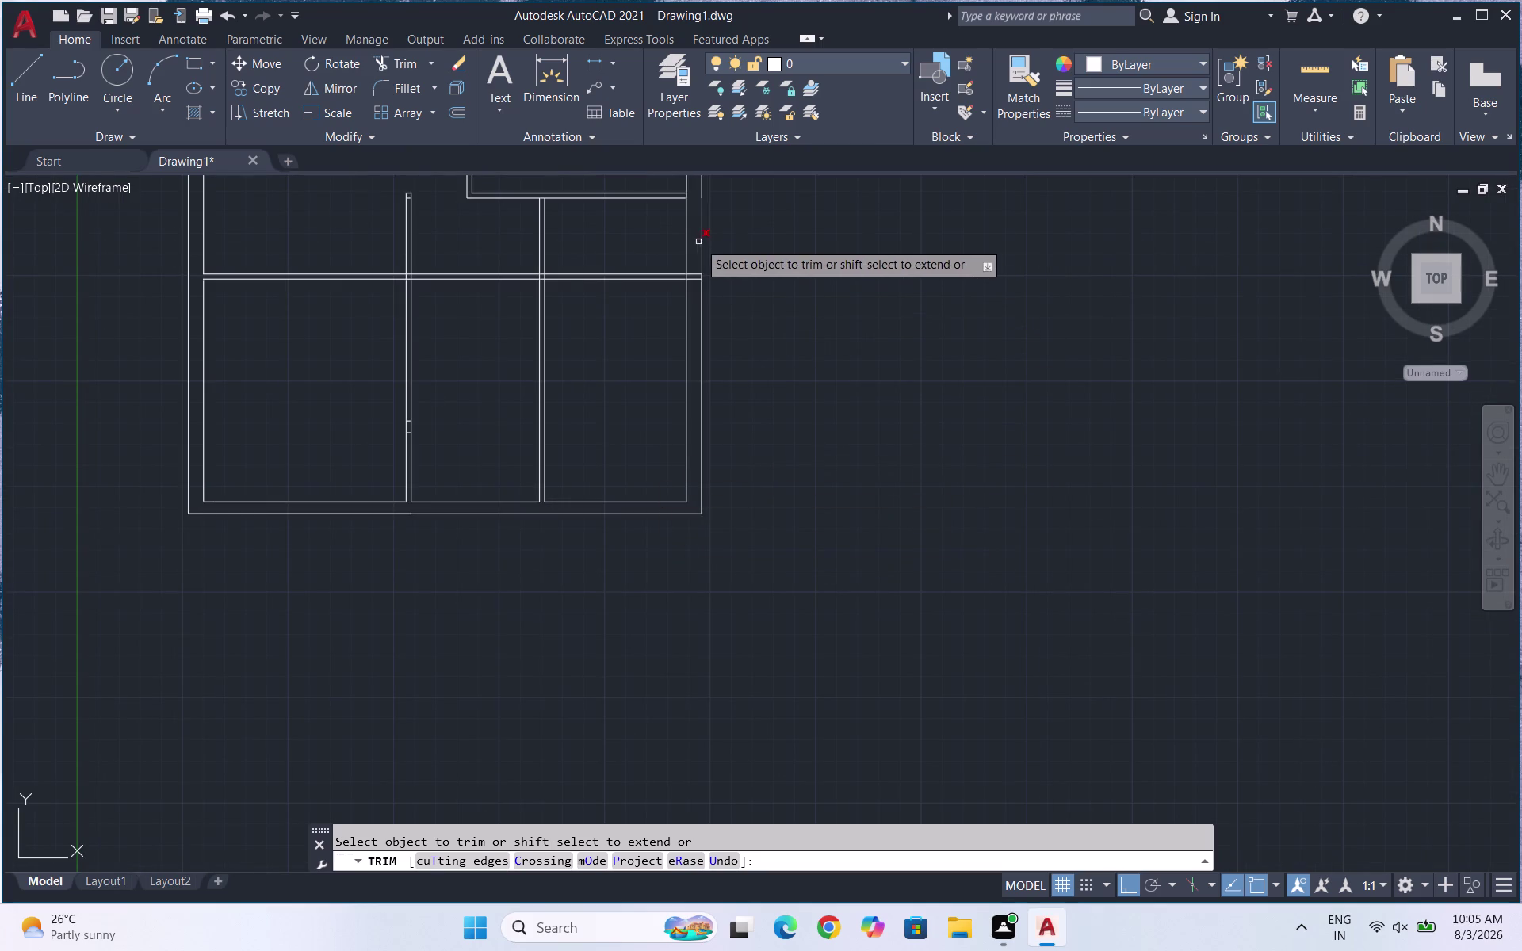
scroll(up, 3)
scroll(up, 3)
drag(696, 269, 695, 357)
scroll(down, 3)
scroll(down, 3)
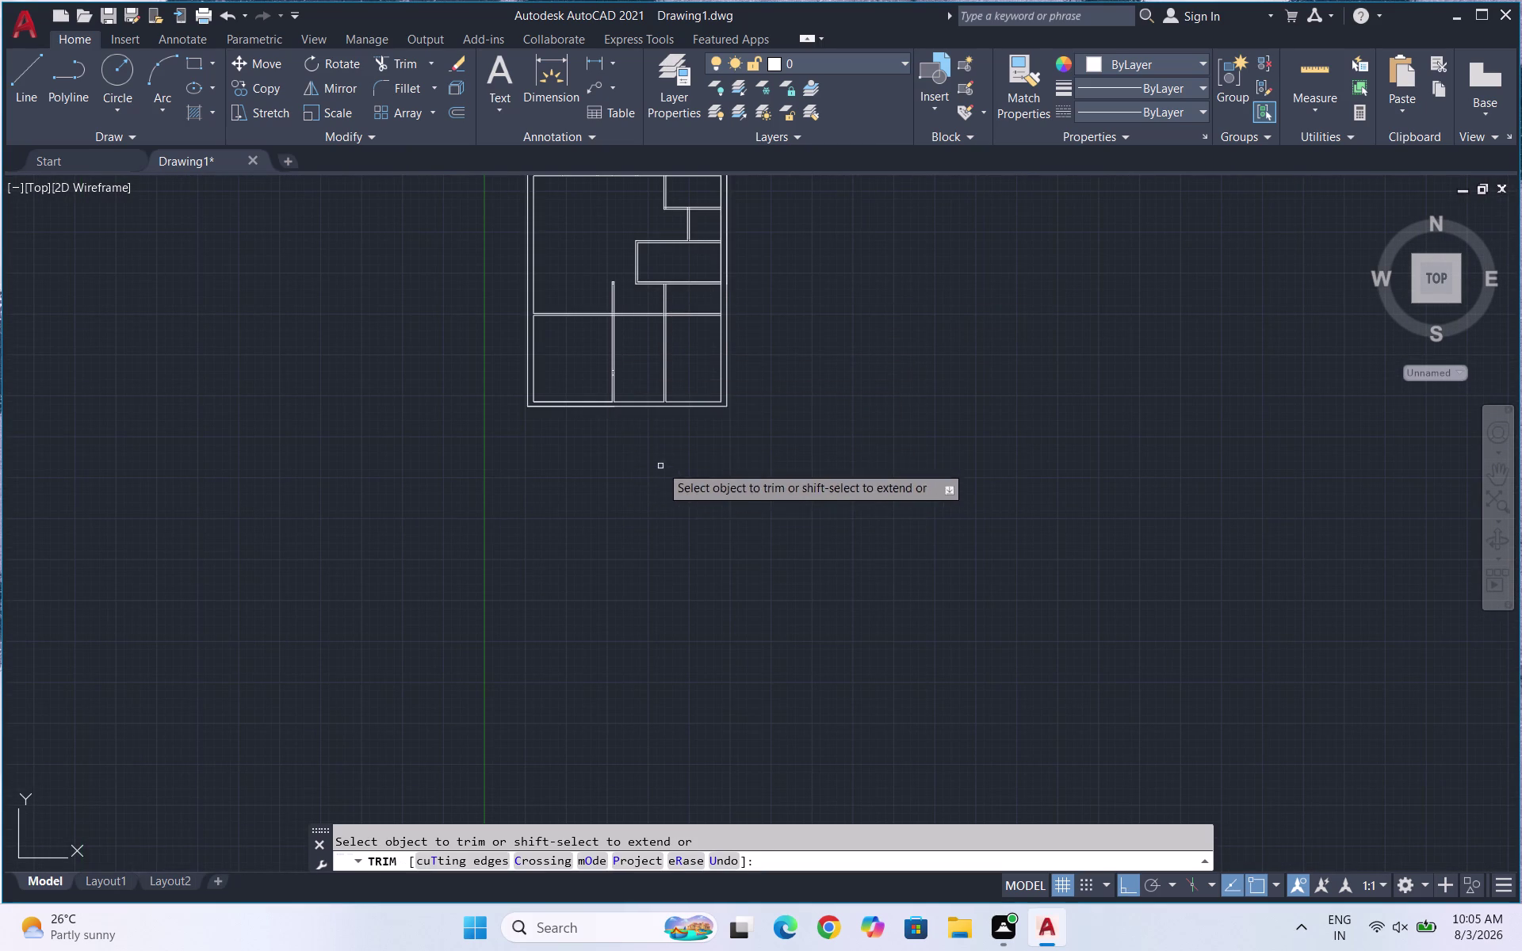
Quick-measure the lower rooms, then cancel the measurement.
scroll(down, 3)
scroll(up, 3)
scroll(up, 3)
scroll(down, 3)
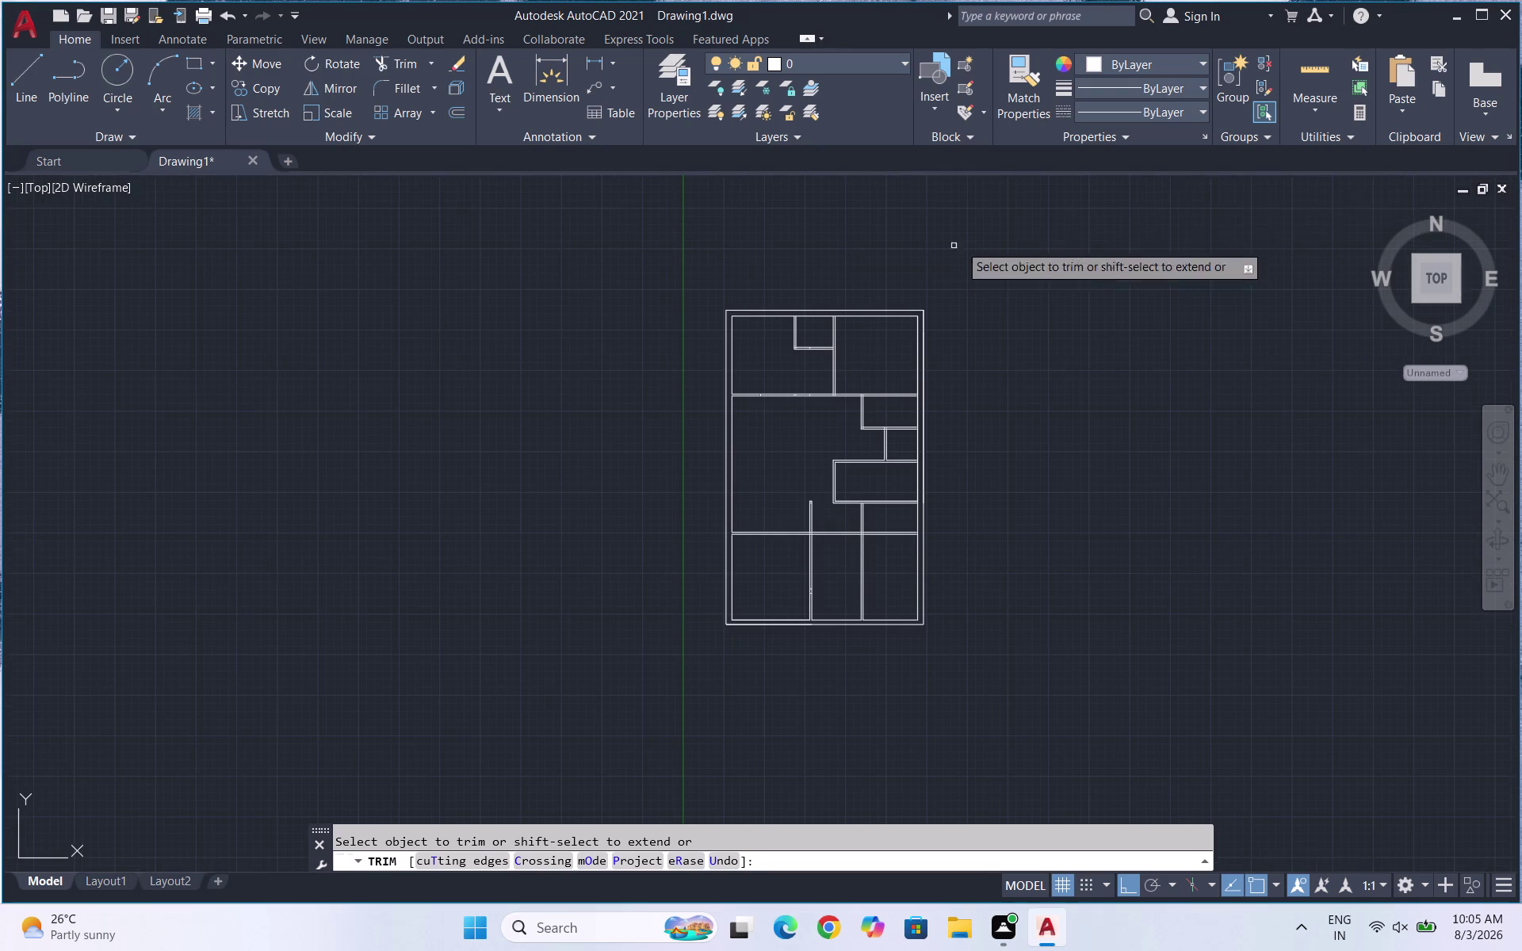
click(1300, 70)
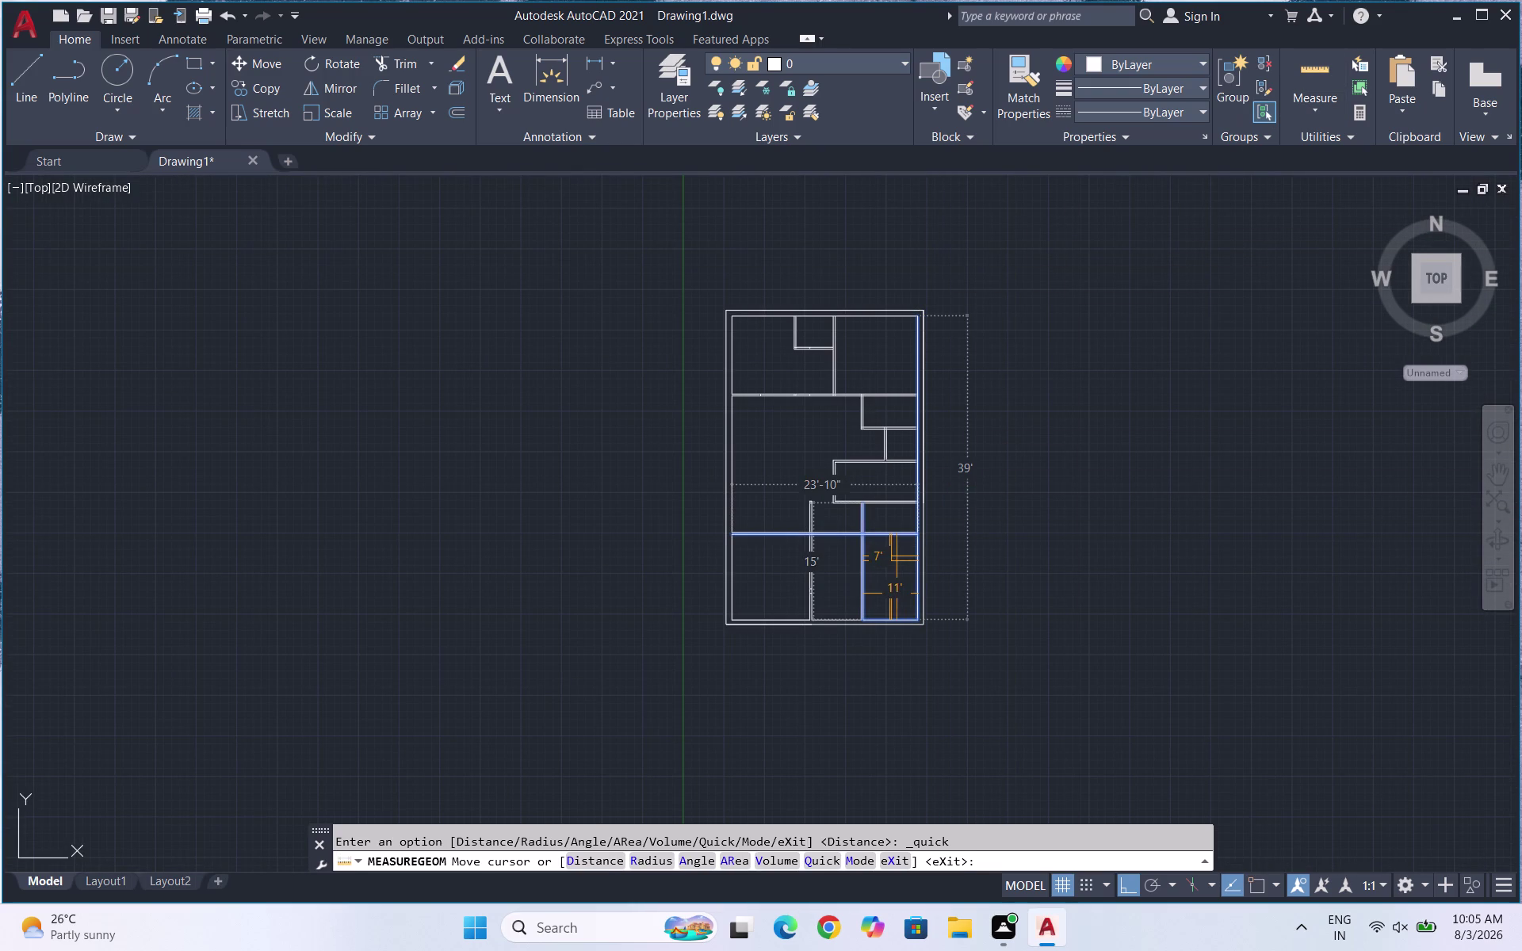
scroll(up, 3)
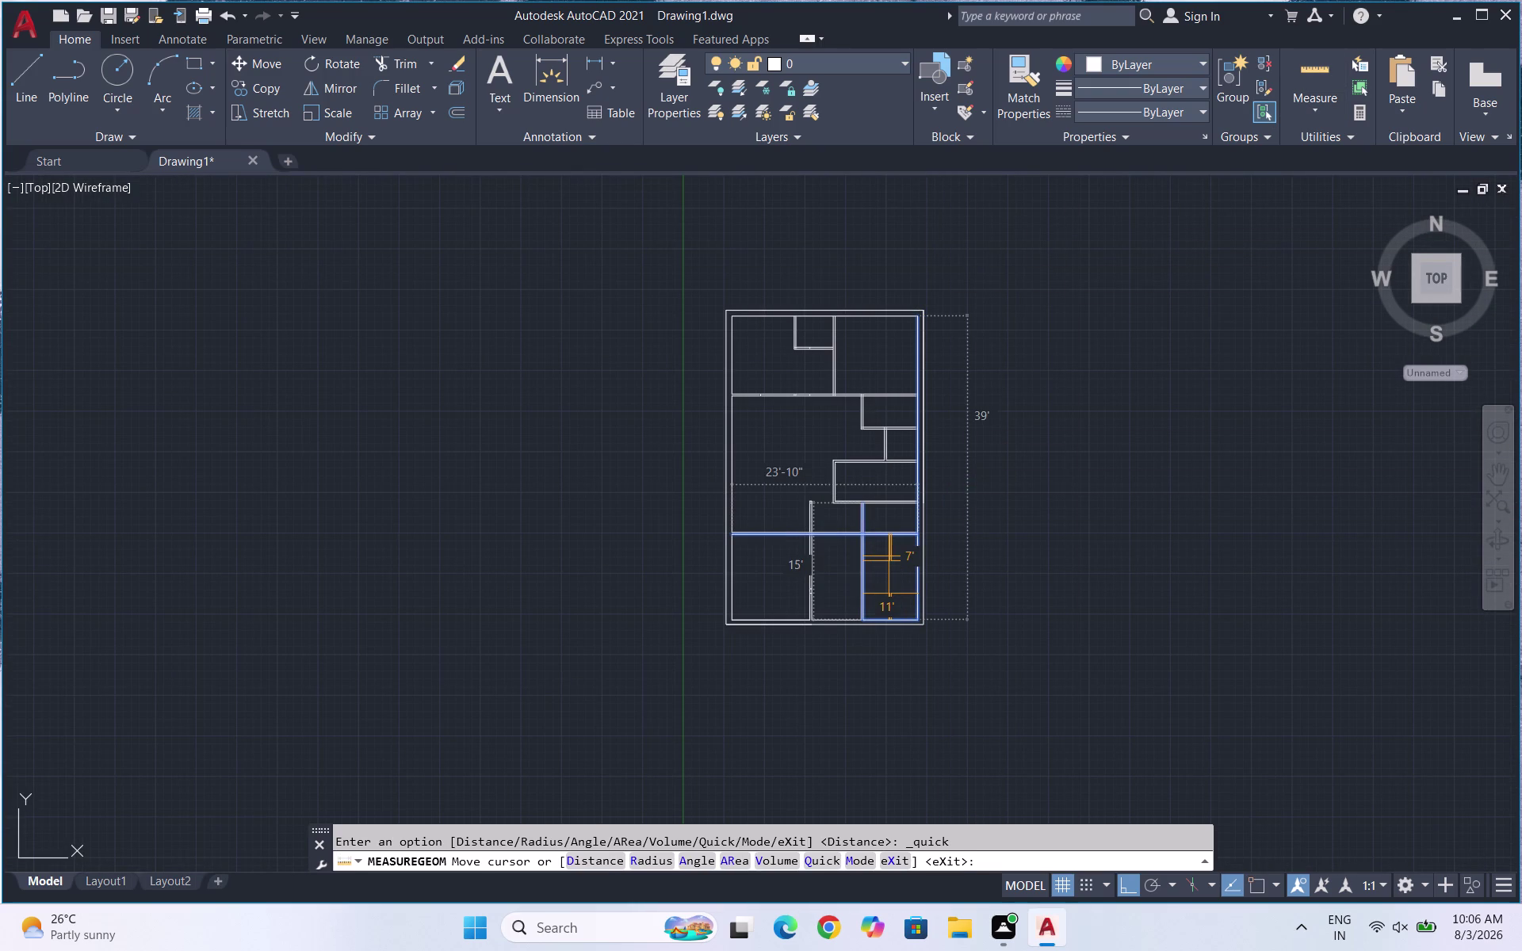
scroll(up, 3)
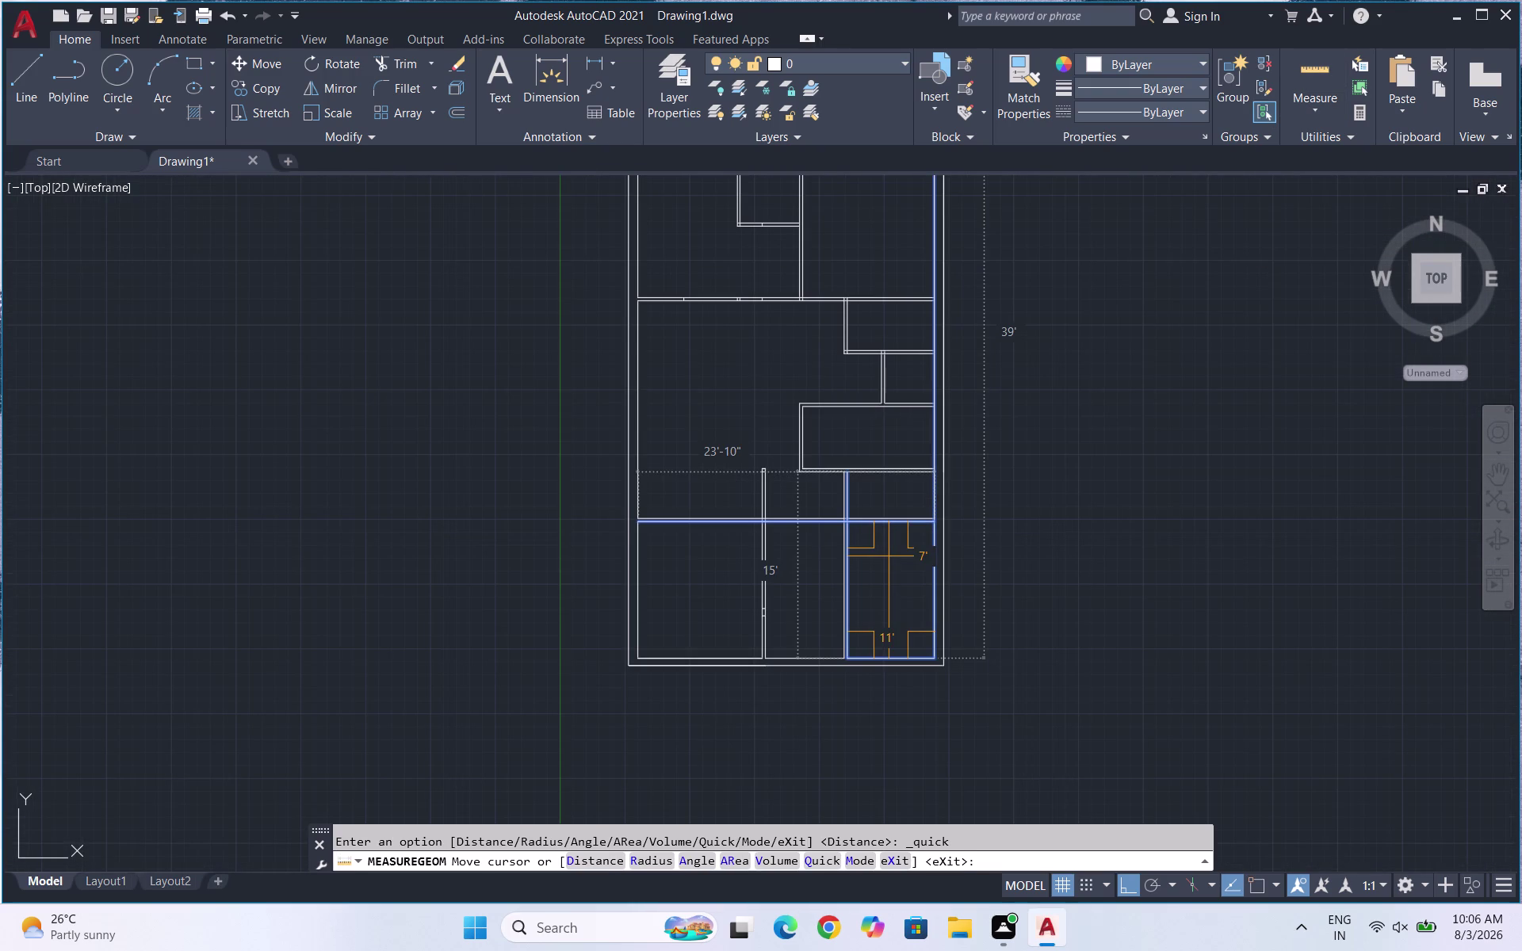
key(Escape)
key(Escape)
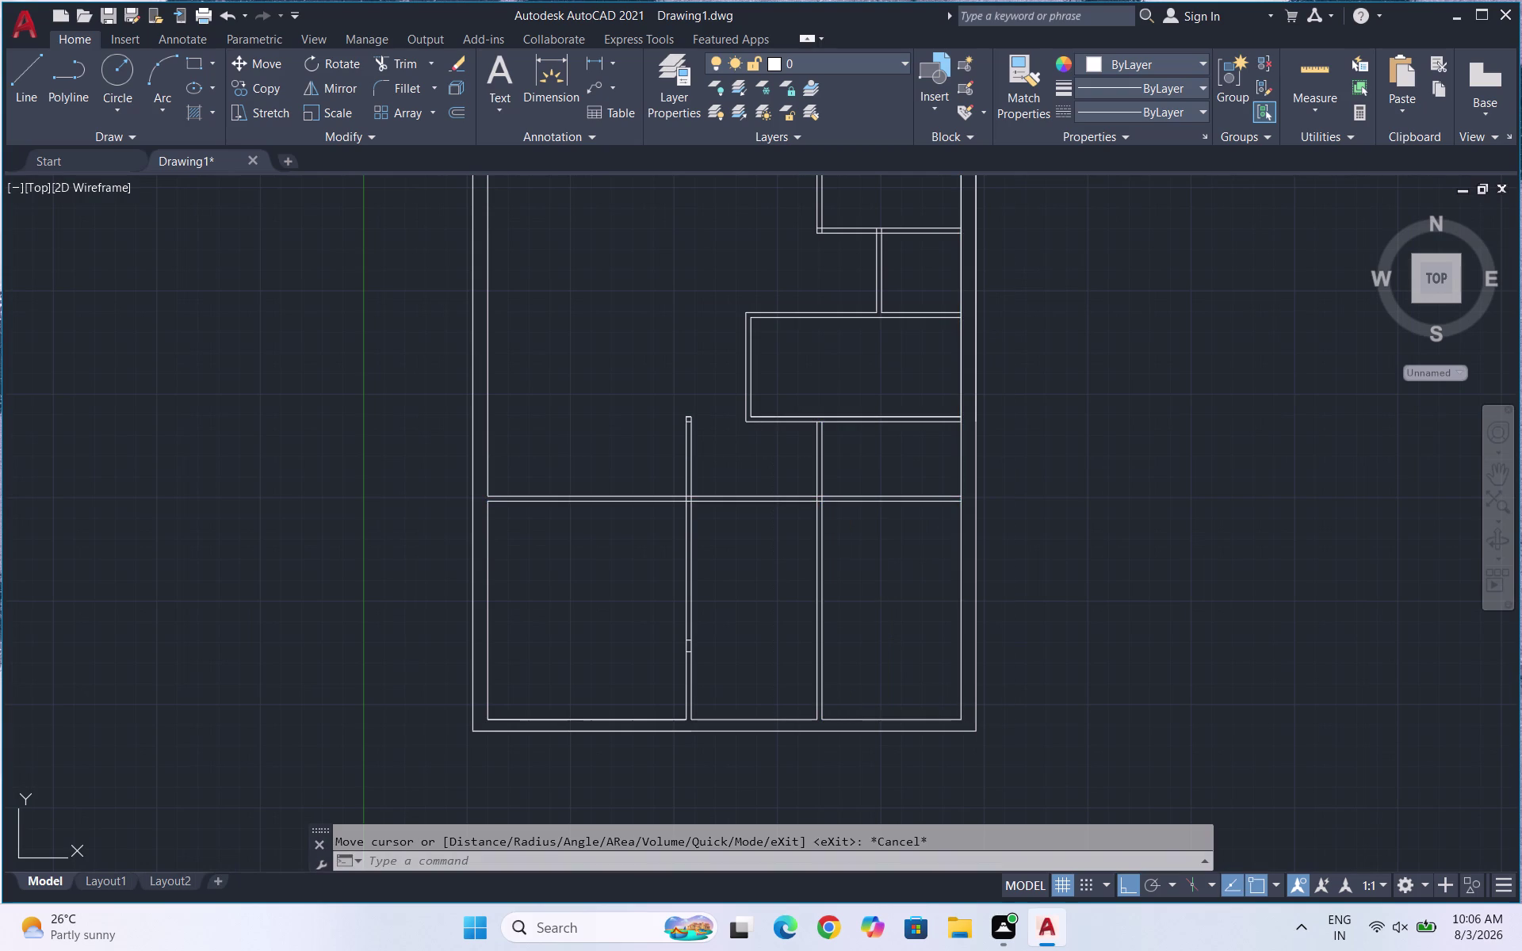
Offset the inner right wall 11' to the left to create the partition line.
key(o)
key(Return)
text(1)
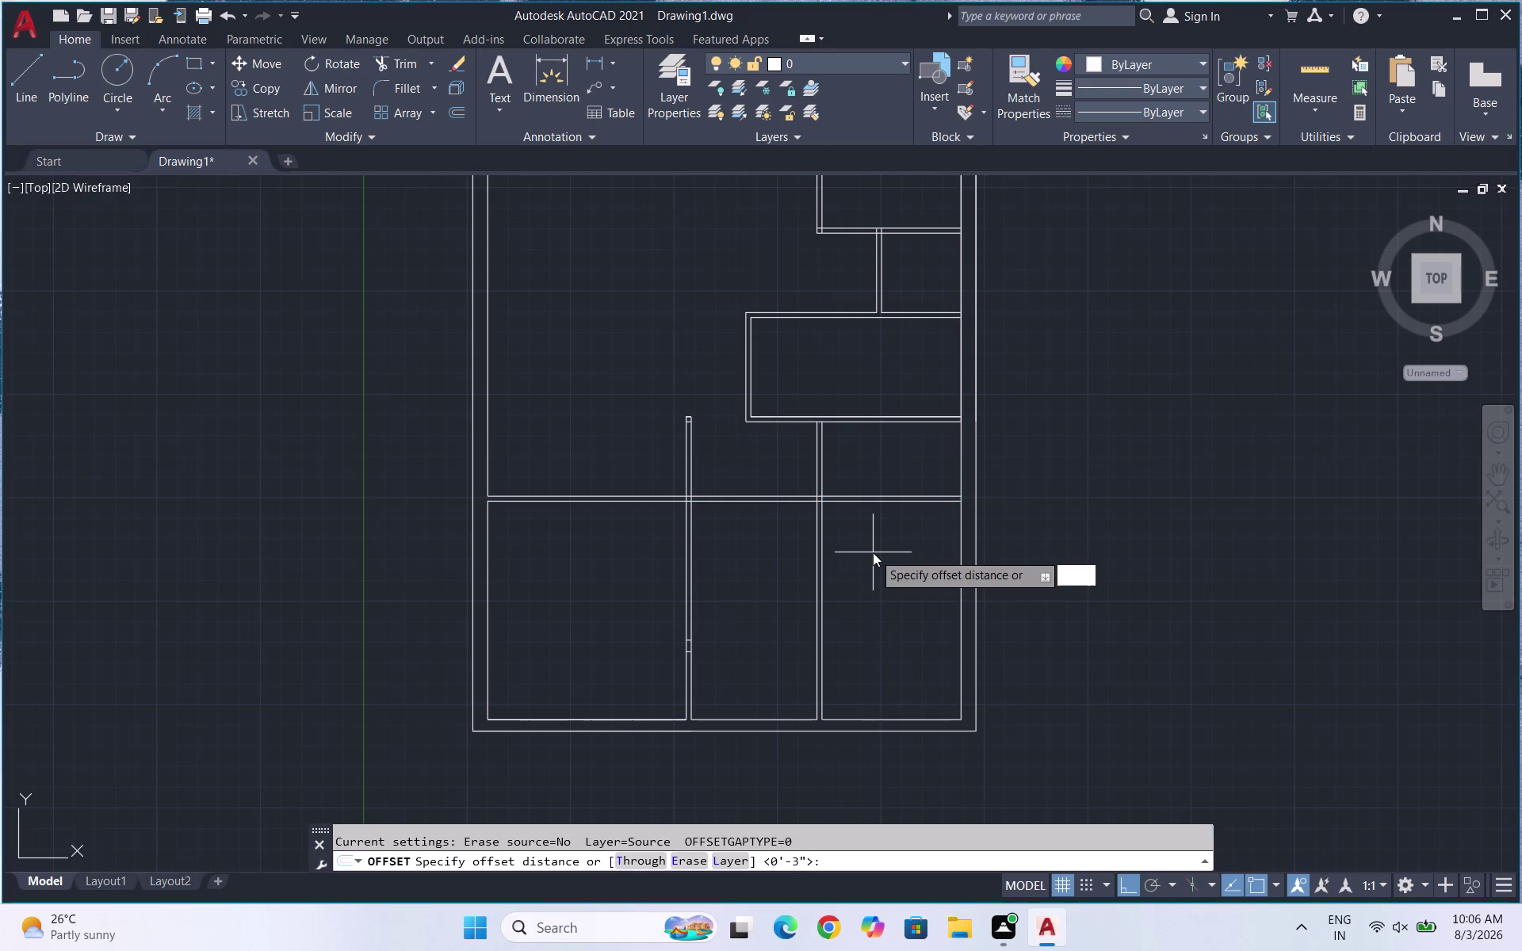
text(1')
key(Return)
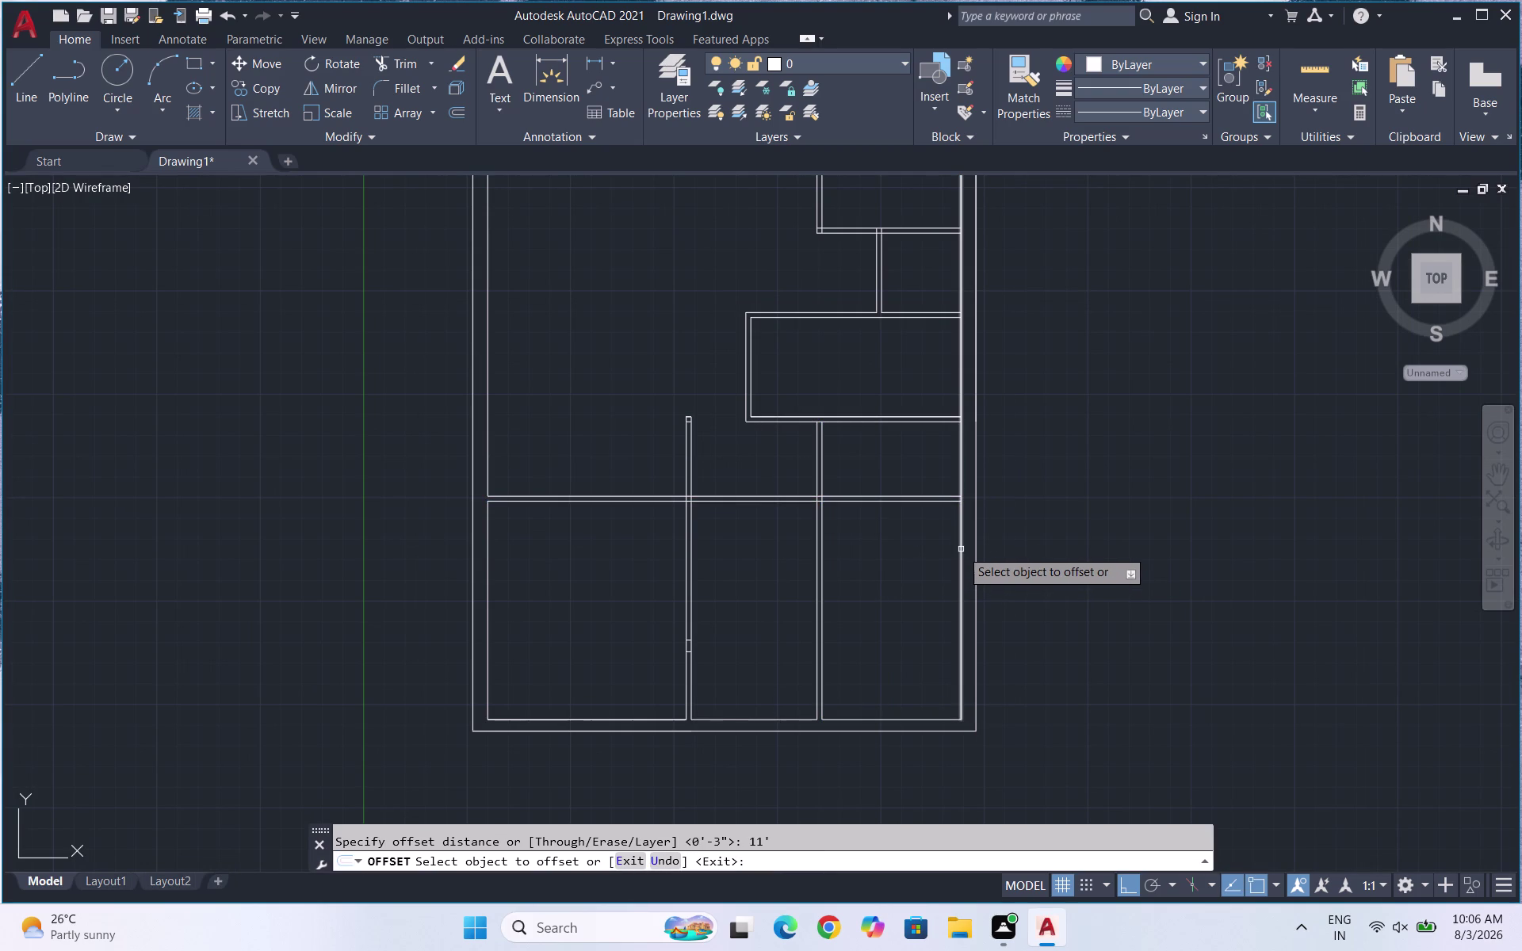
click(962, 547)
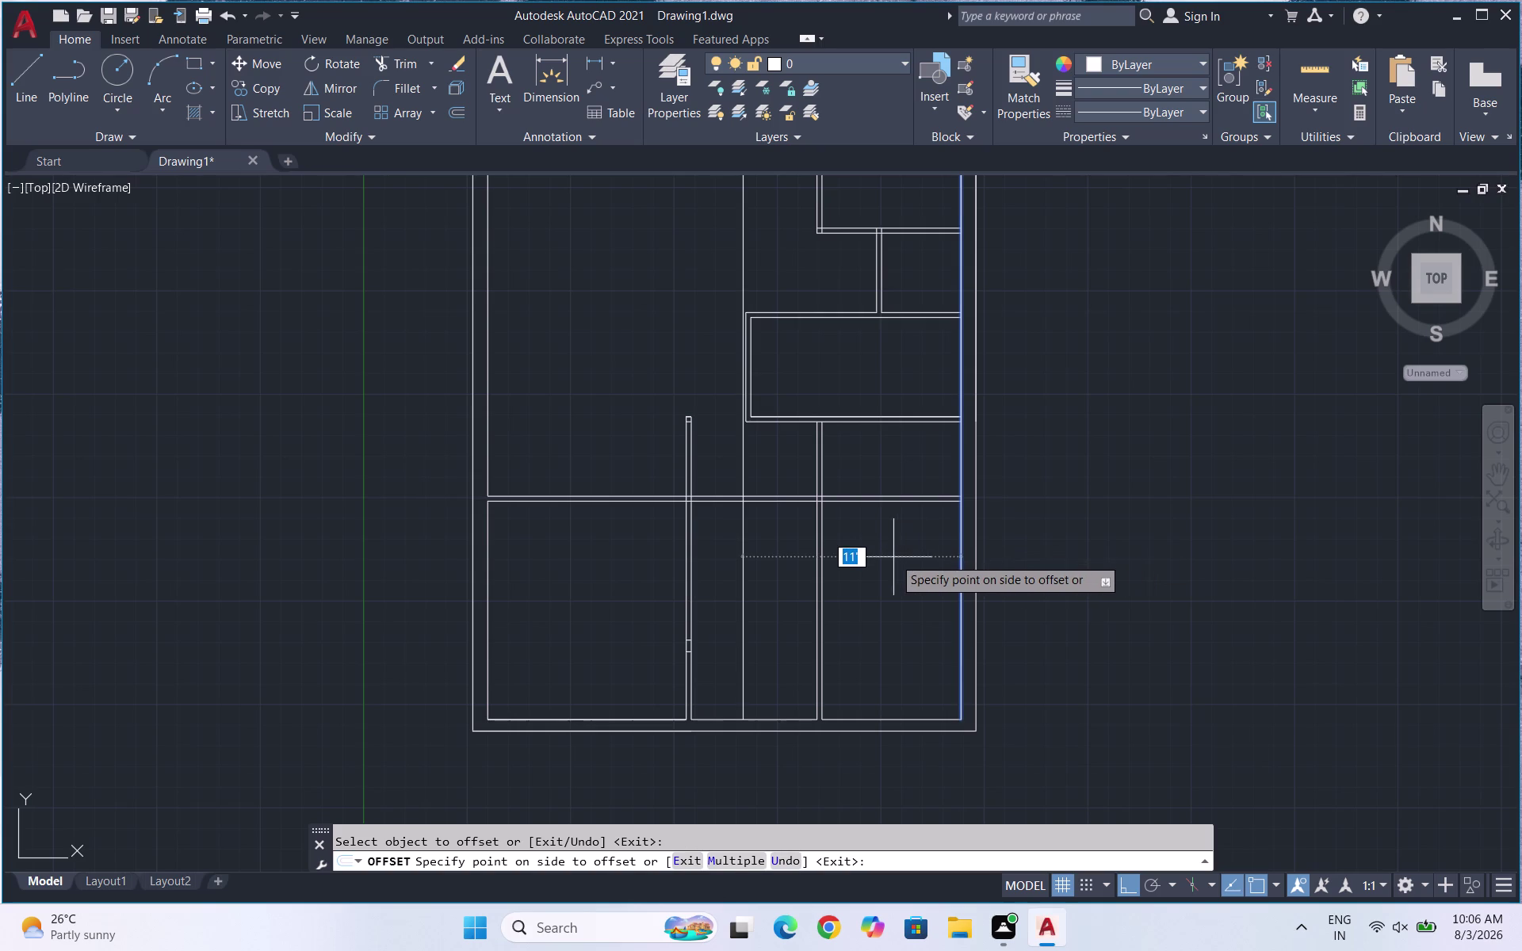
click(887, 558)
scroll(down, 3)
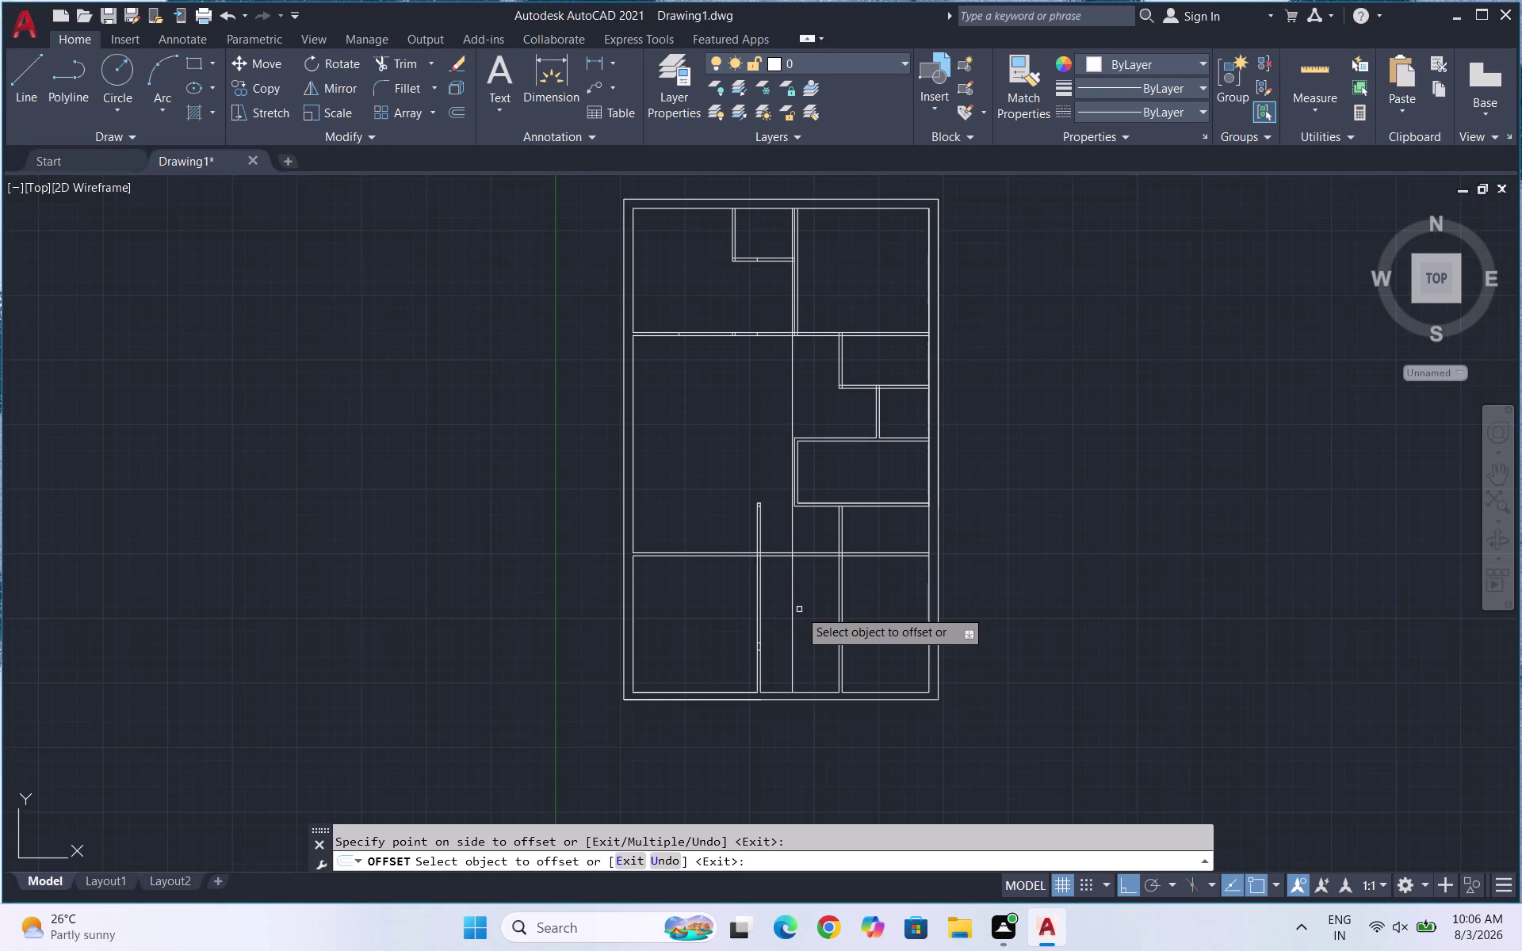
scroll(up, 3)
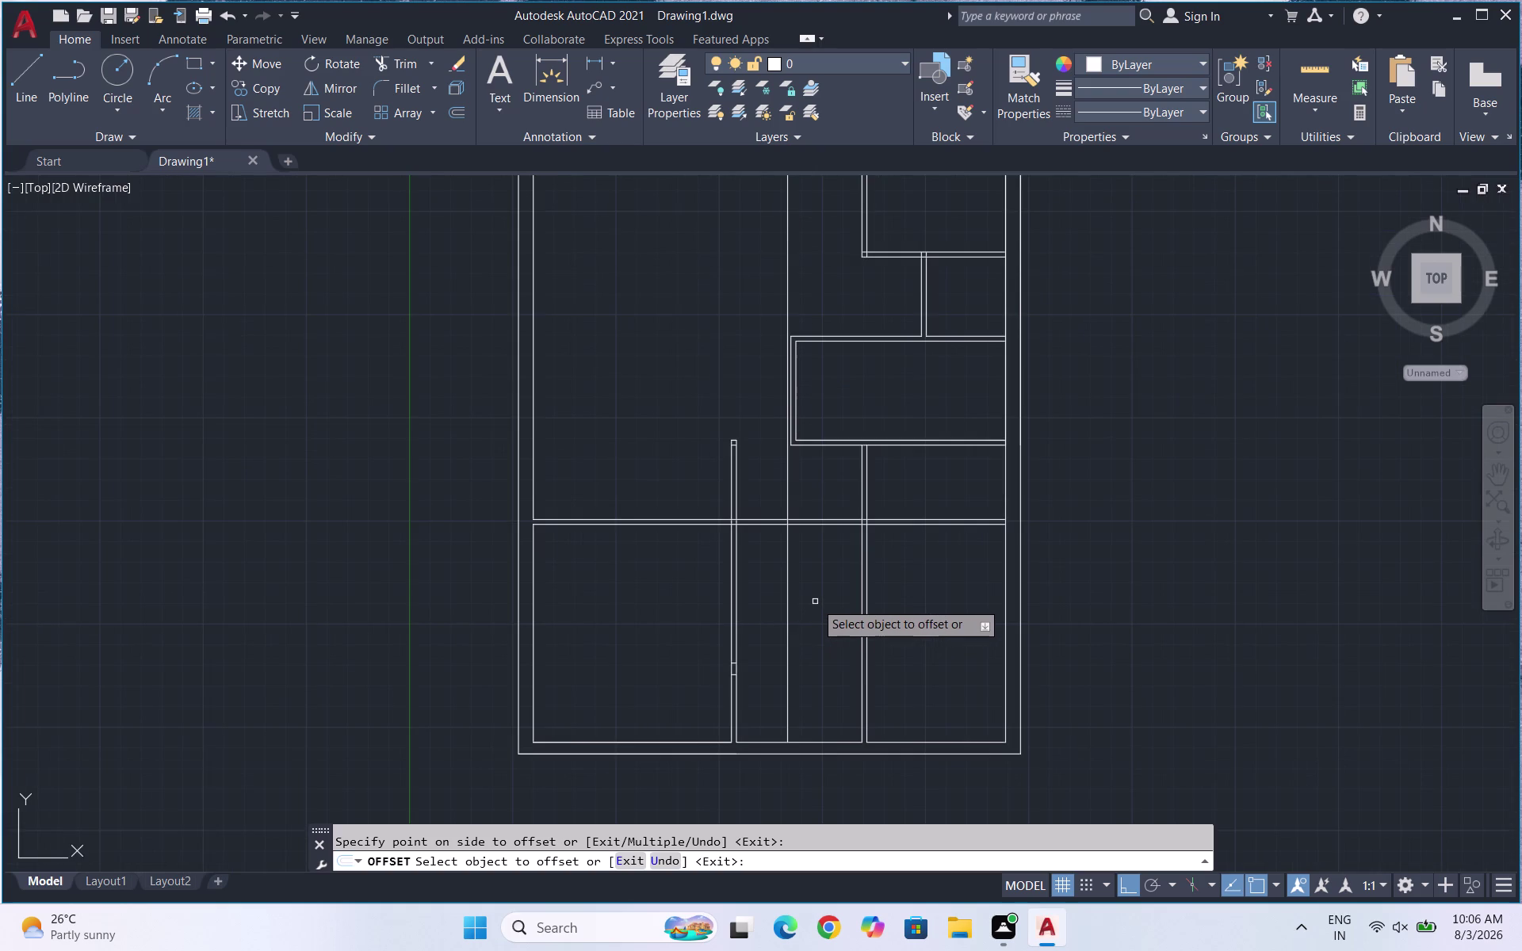
Offset the new partition line 3" to make it a double line.
key(Escape)
key(o)
key(Return)
text(3)
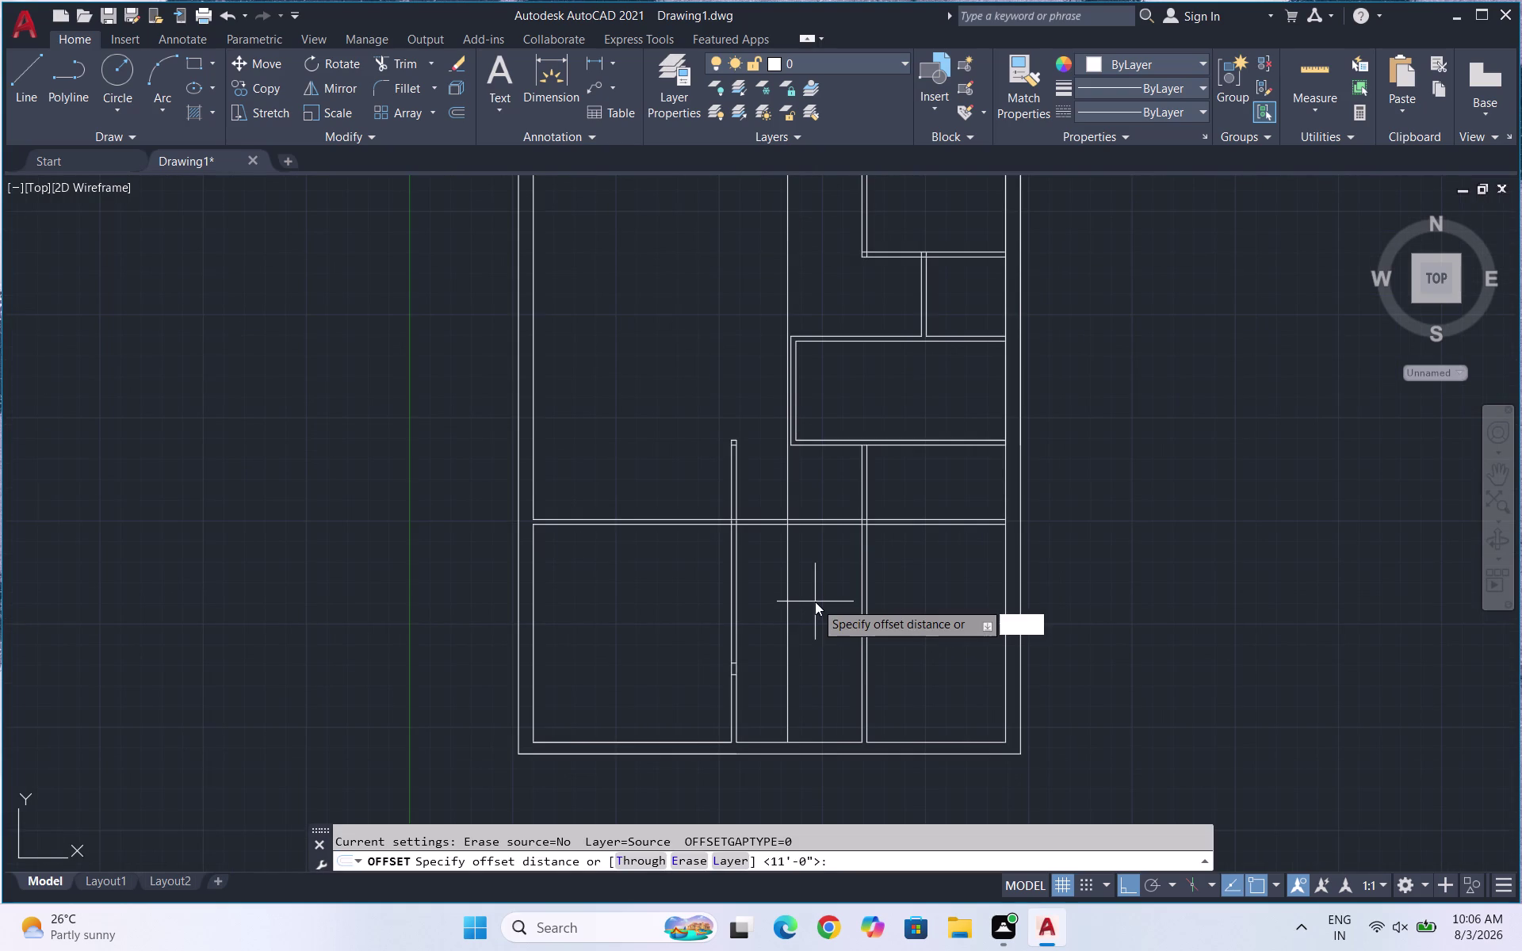
text(")
key(Return)
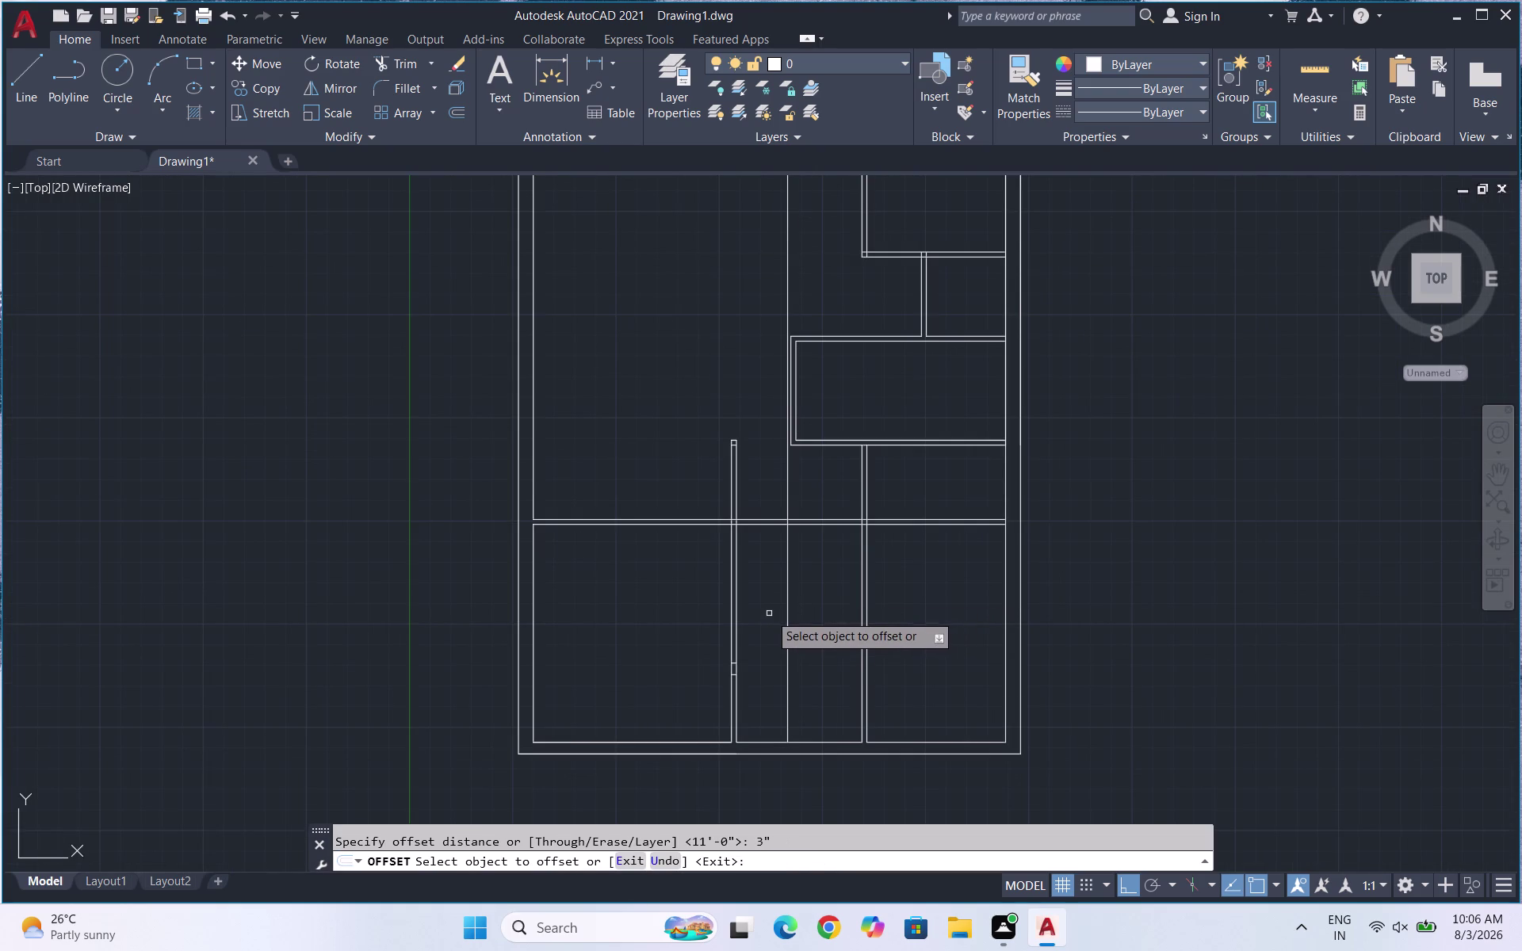
click(787, 604)
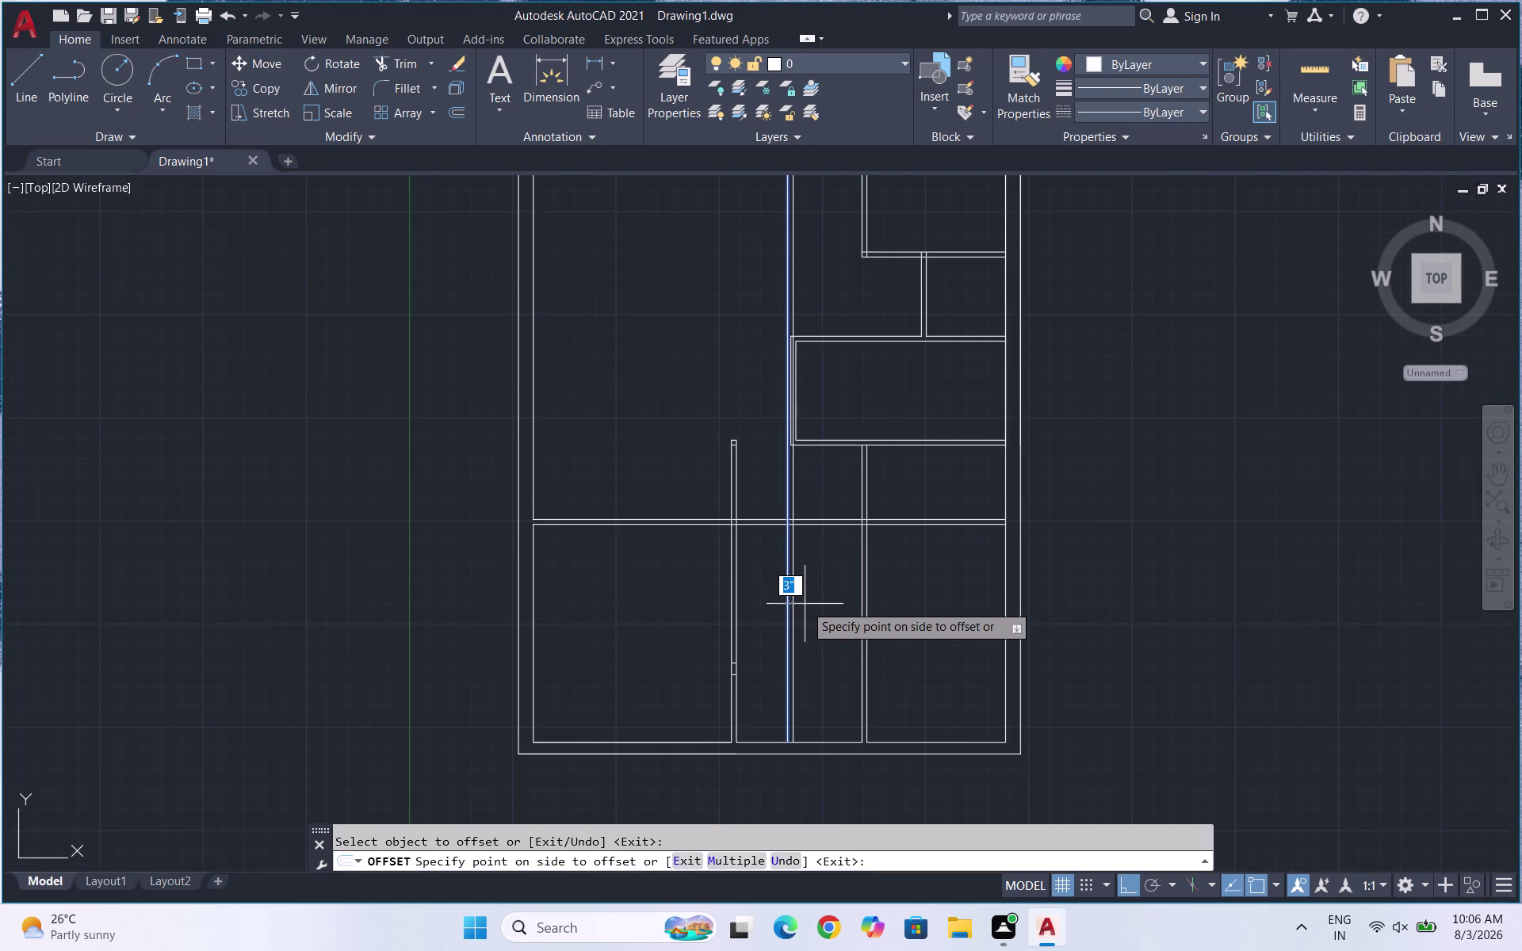
scroll(down, 3)
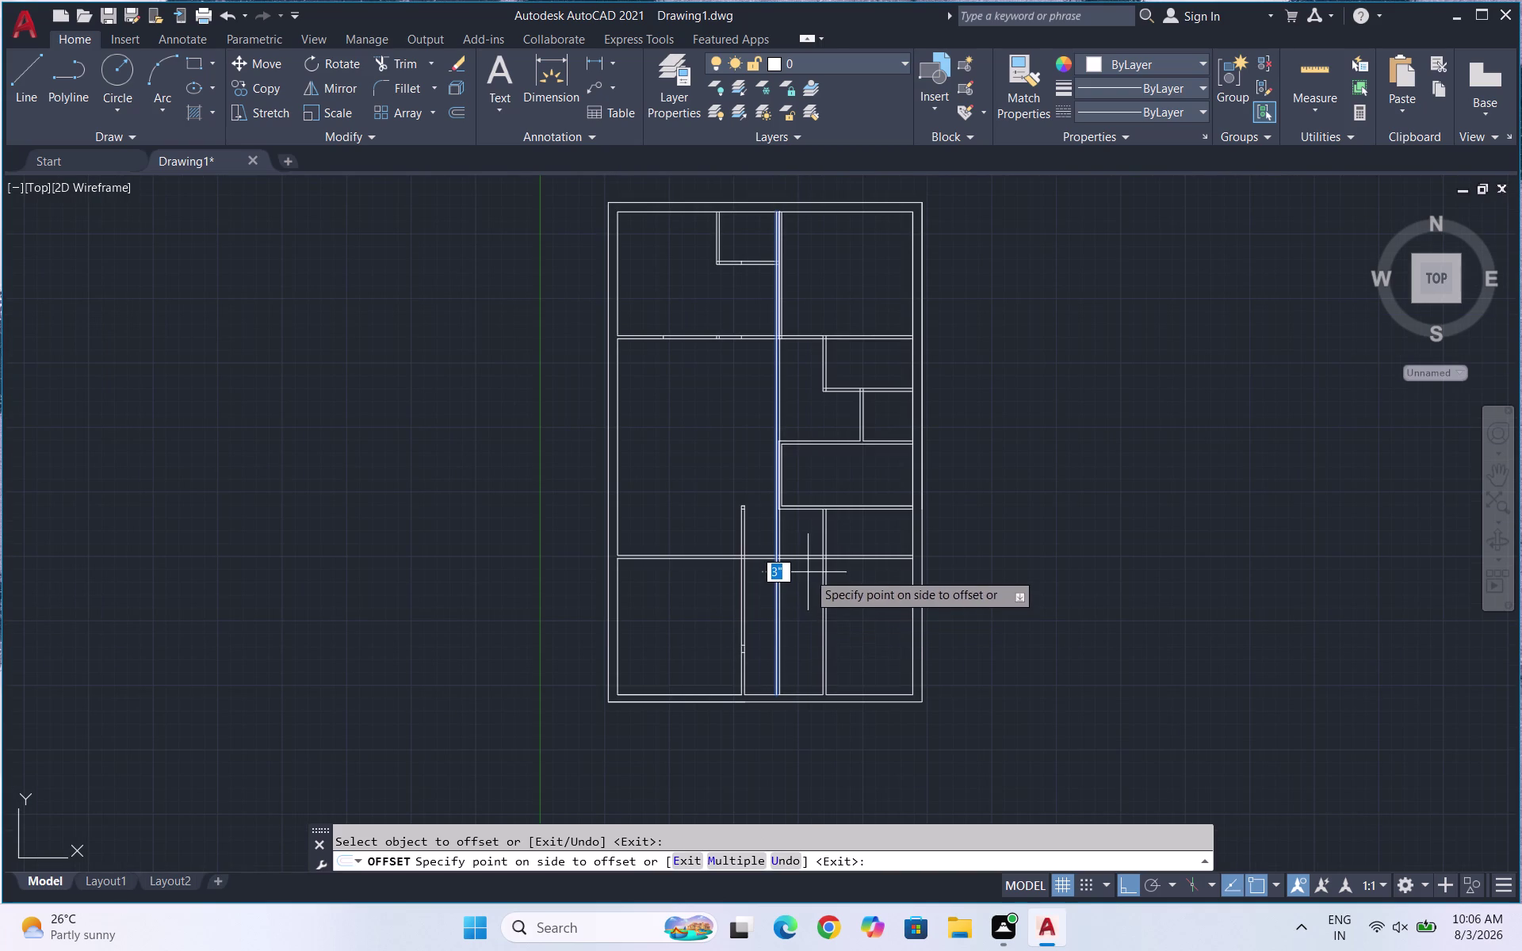
click(788, 616)
scroll(up, 3)
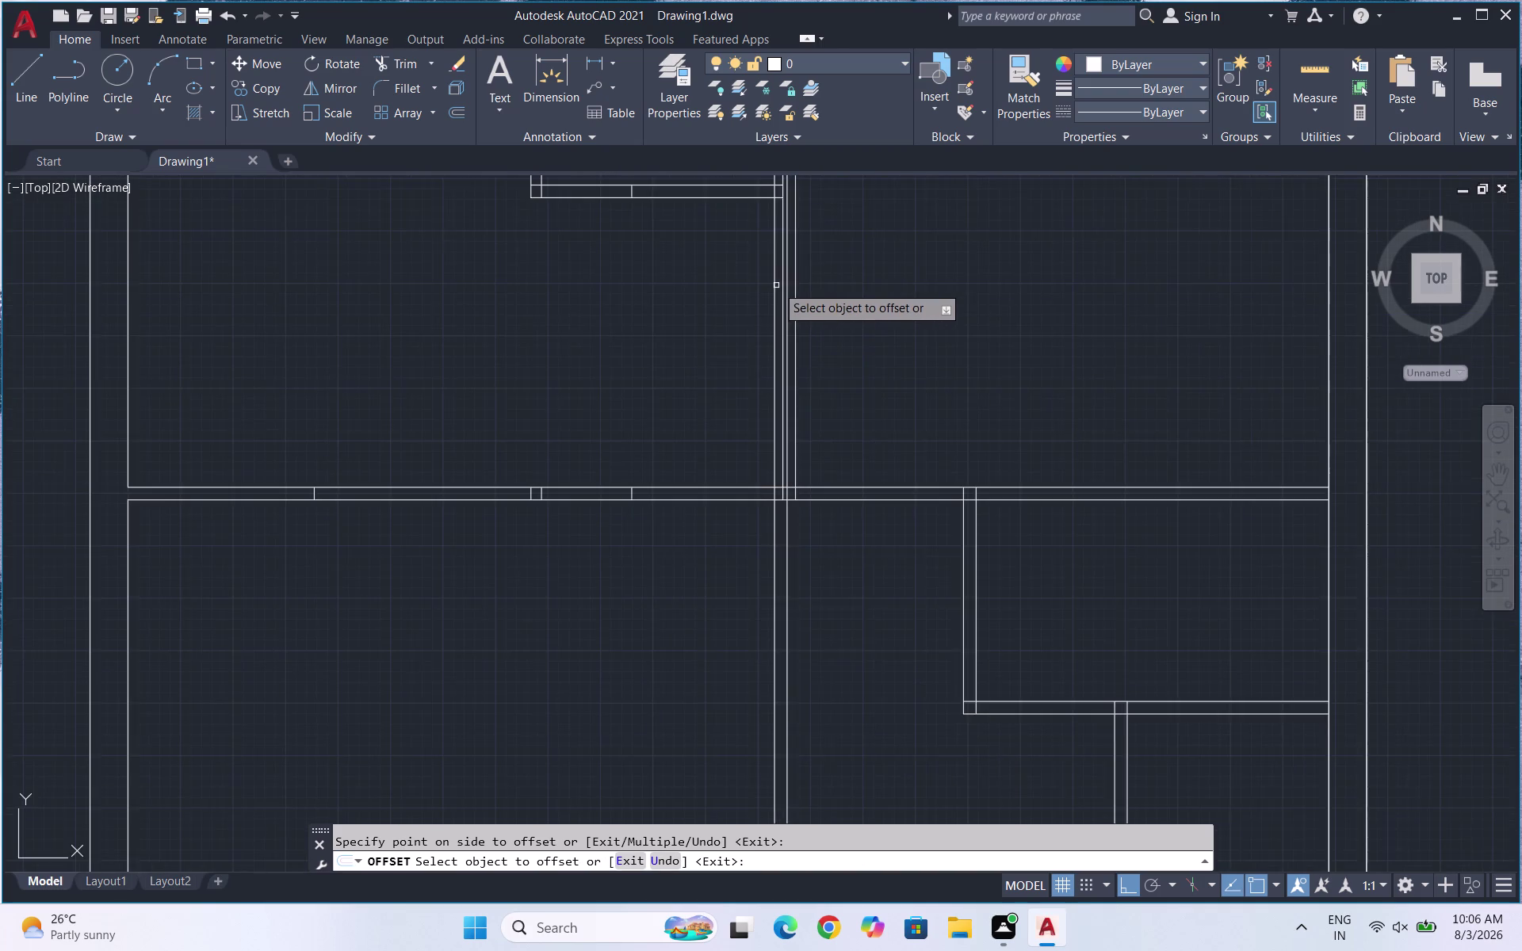
scroll(up, 3)
scroll(up, 3)
scroll(down, 3)
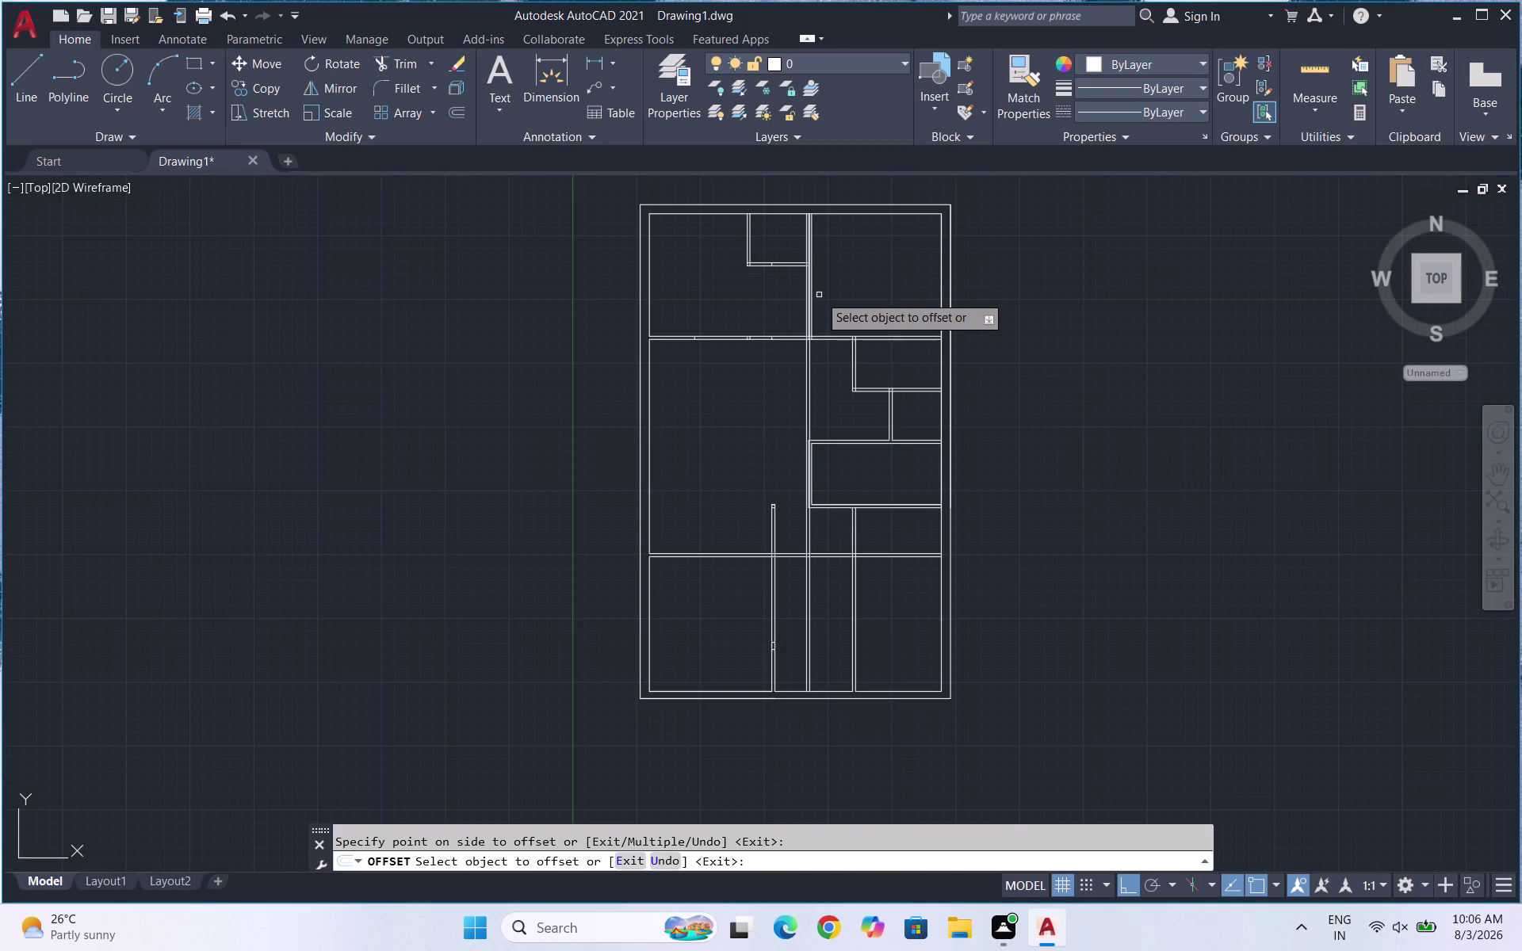
scroll(up, 3)
scroll(up, 3)
End the offset and start the Trim command with TR.
key(Escape)
text(T)
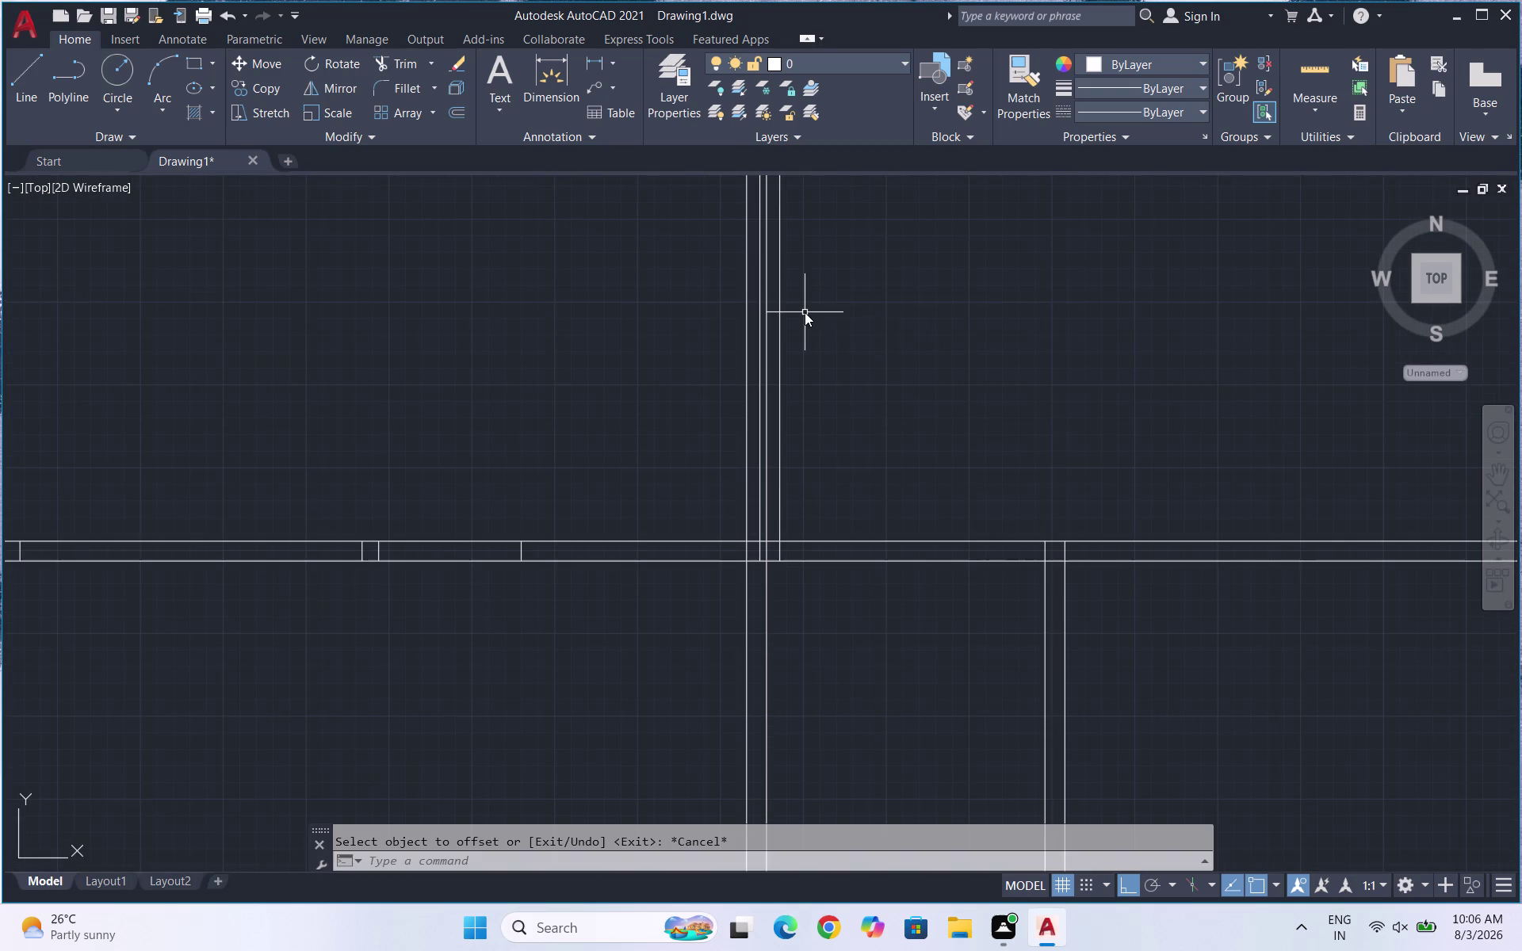
text(R)
key(Return)
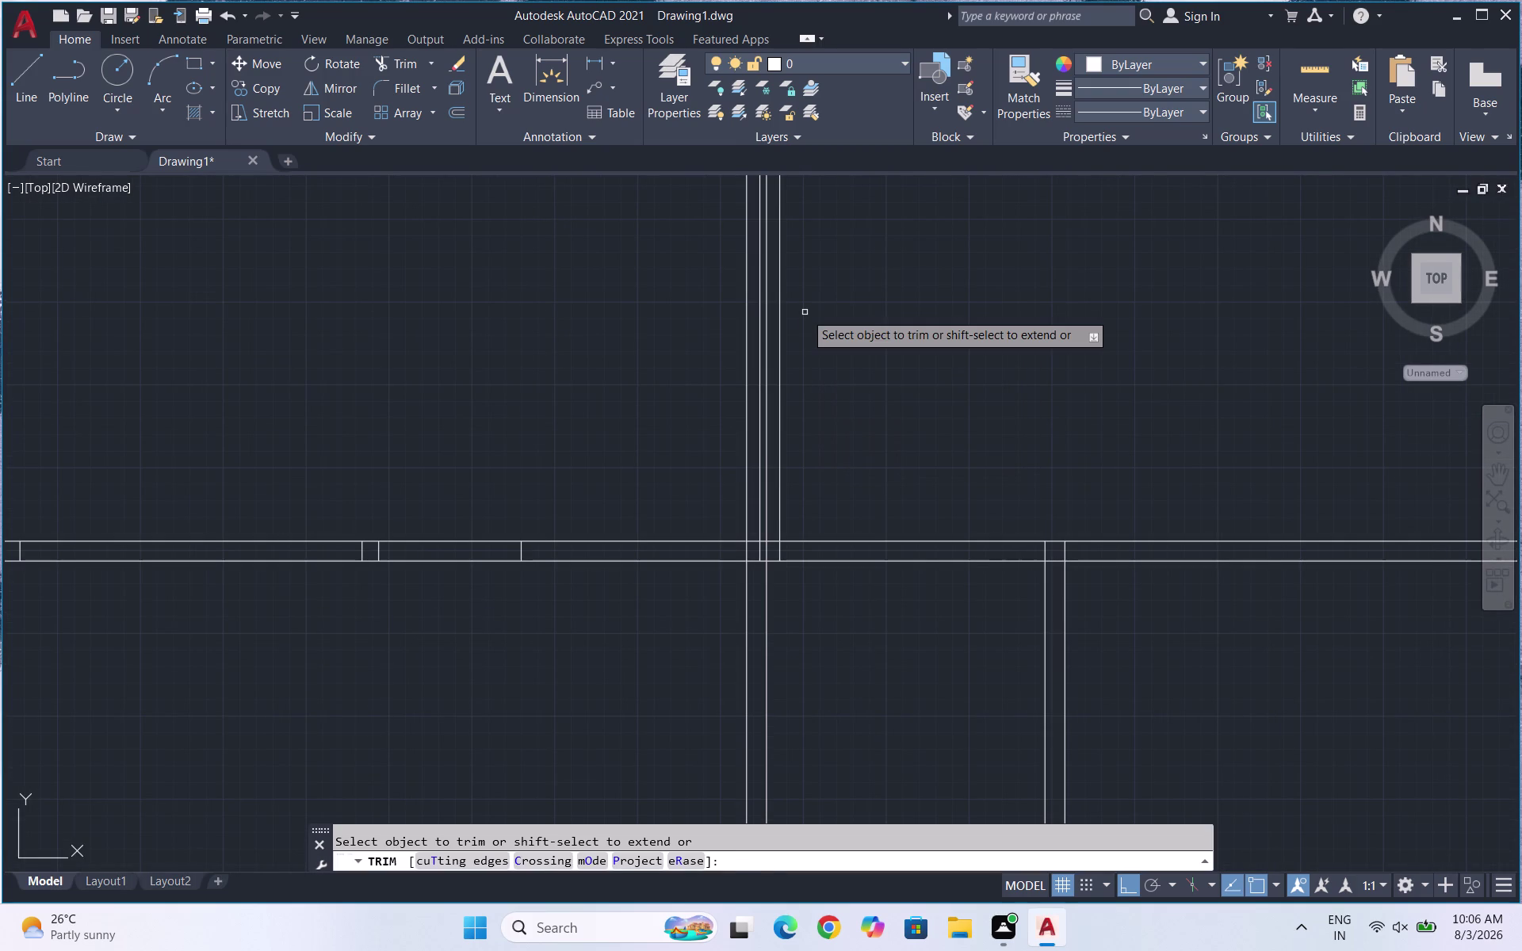
Trim the surplus partition segments at the top and inside the middle room.
key(Return)
click(781, 344)
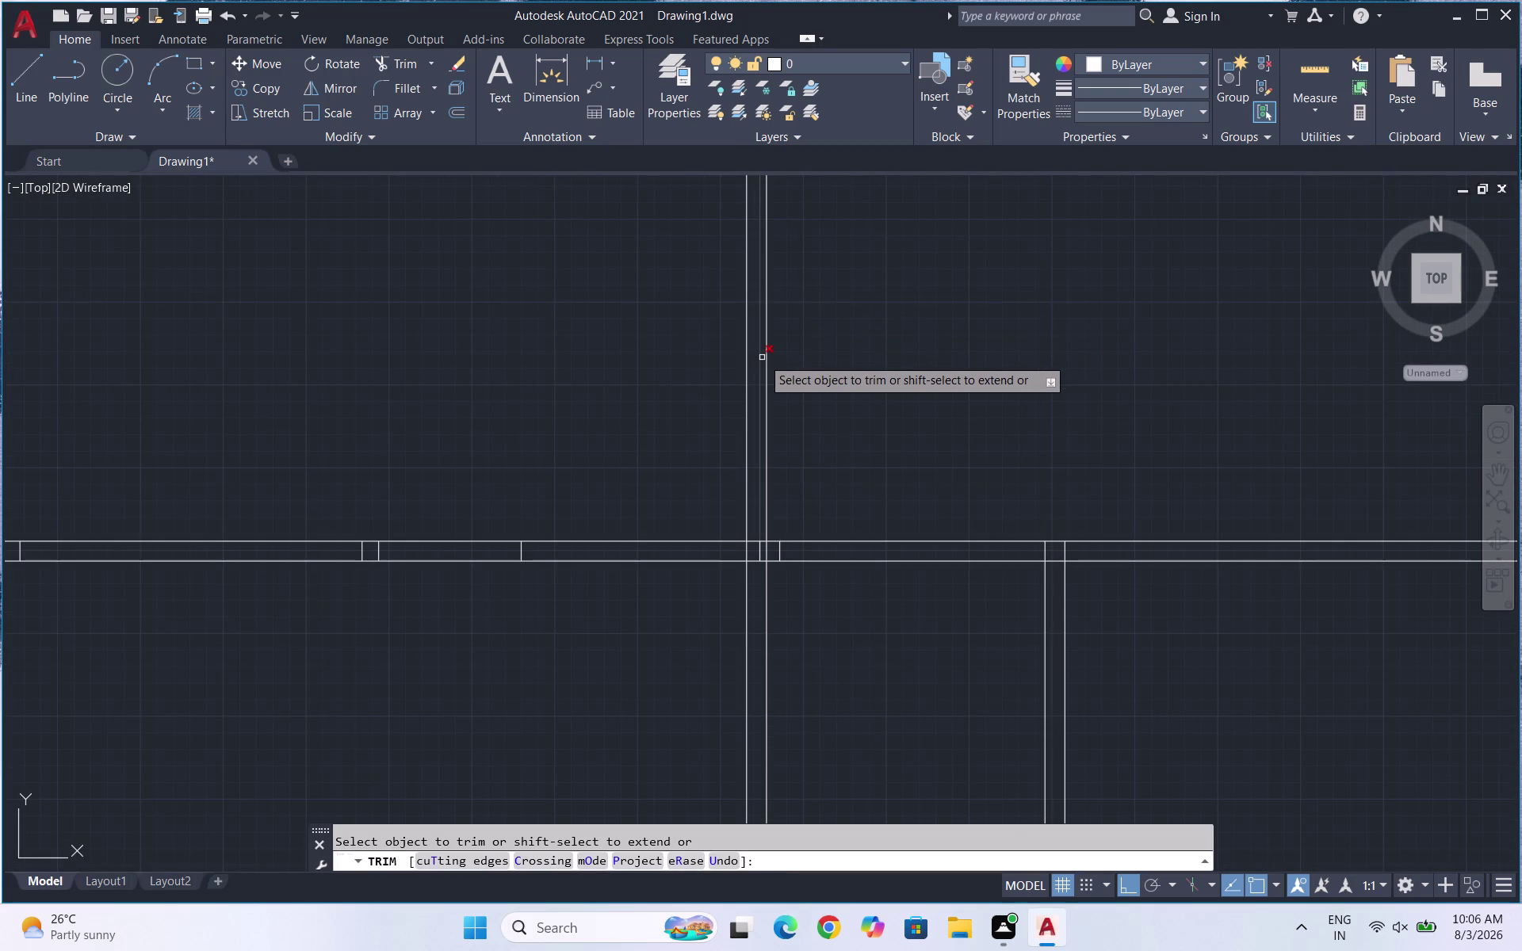
click(761, 358)
scroll(down, 3)
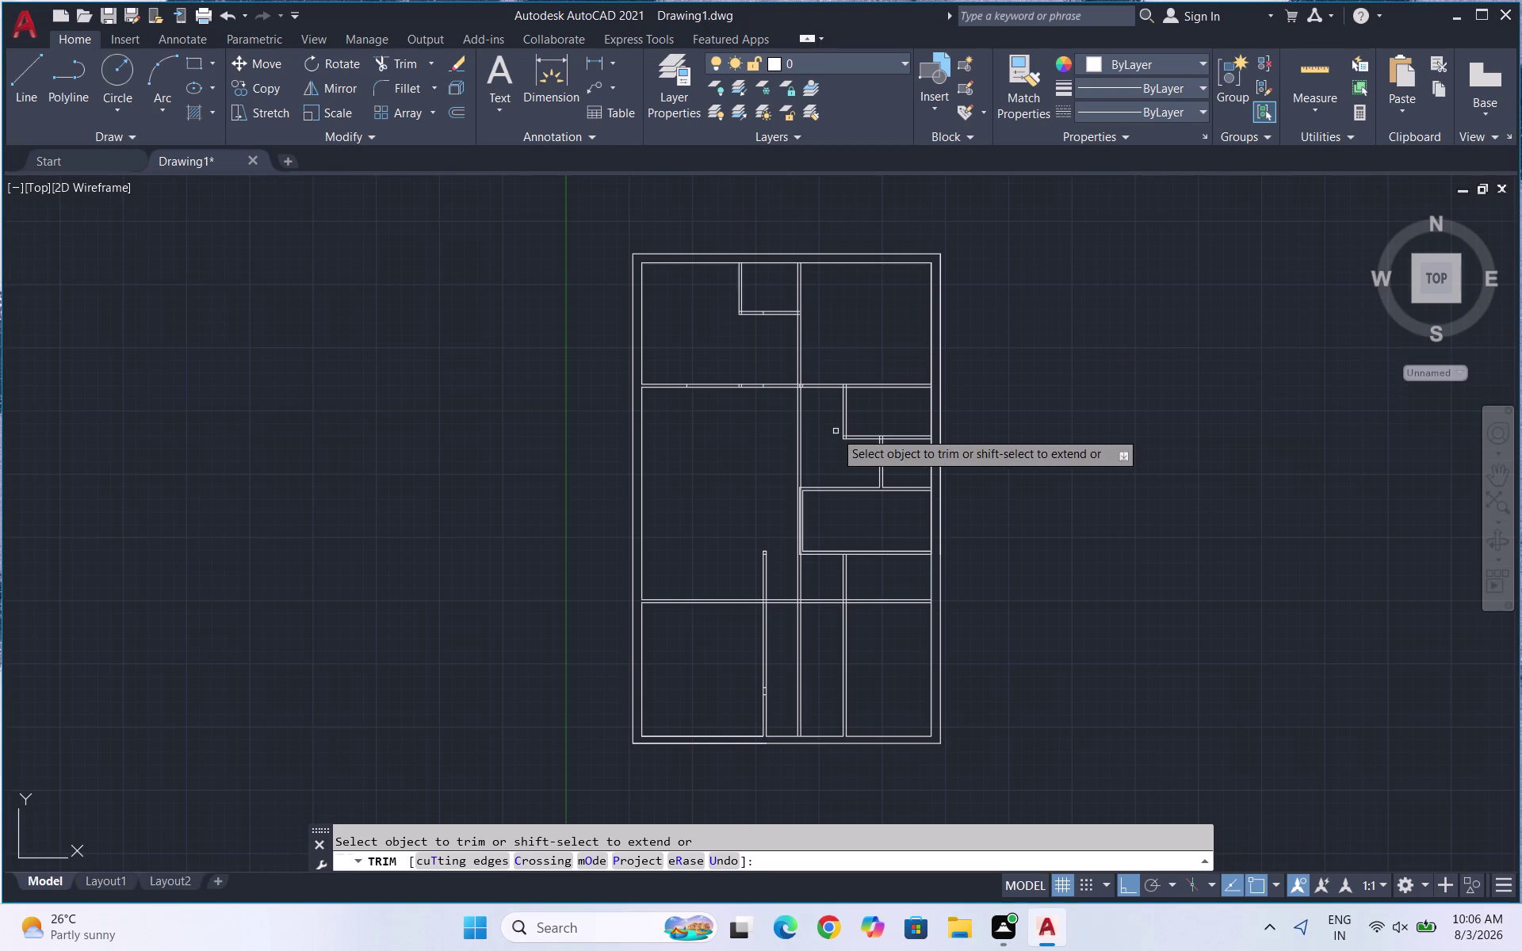
scroll(up, 3)
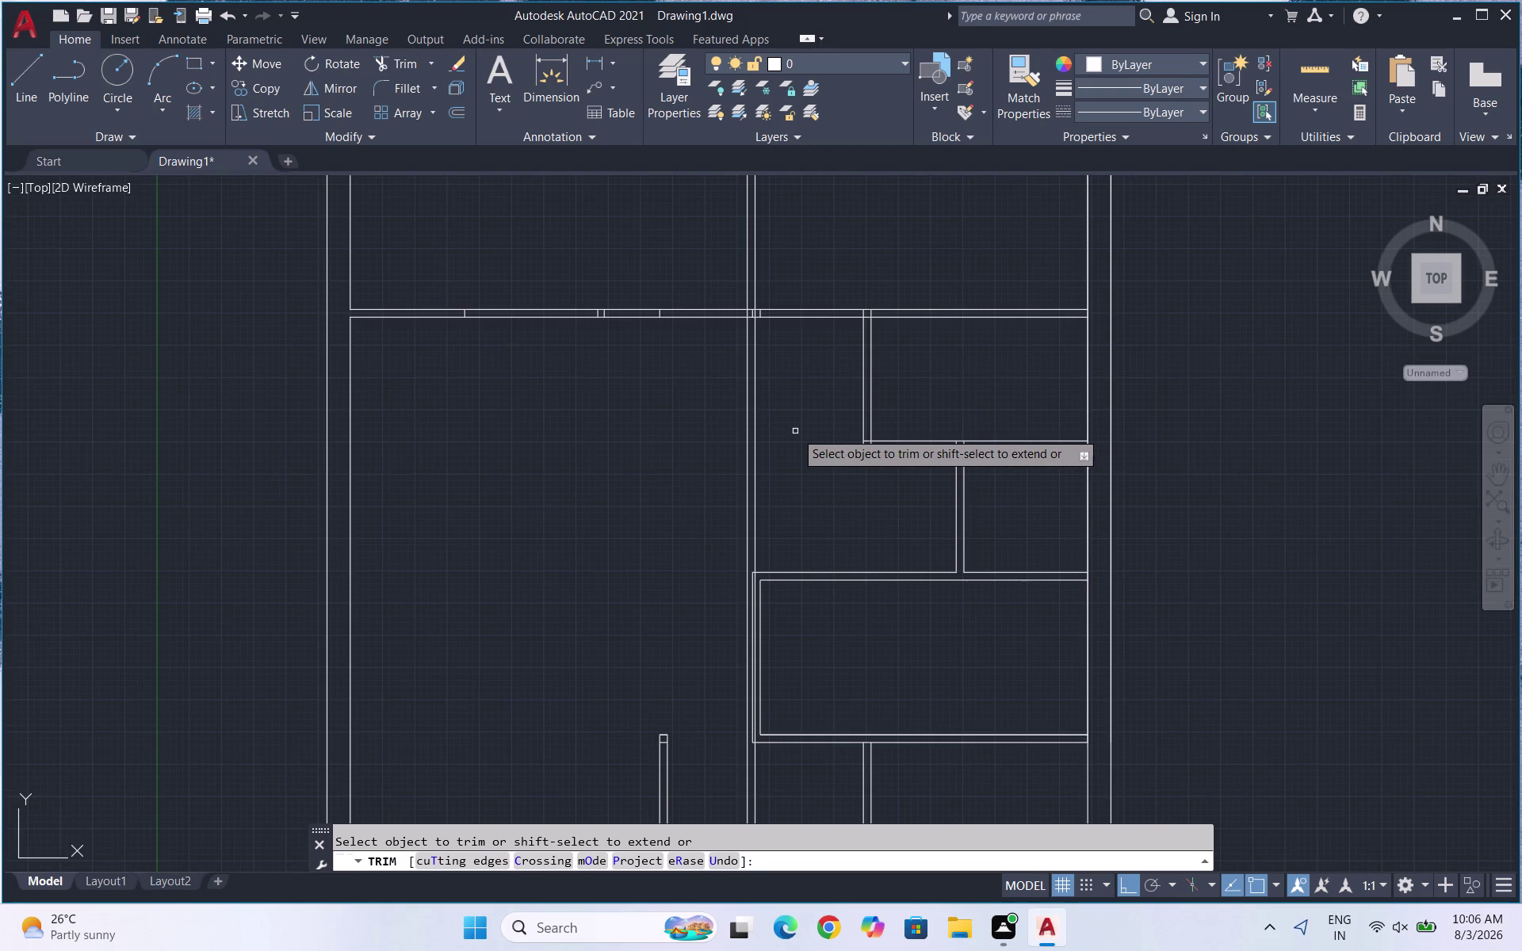
drag(795, 434, 680, 453)
scroll(down, 3)
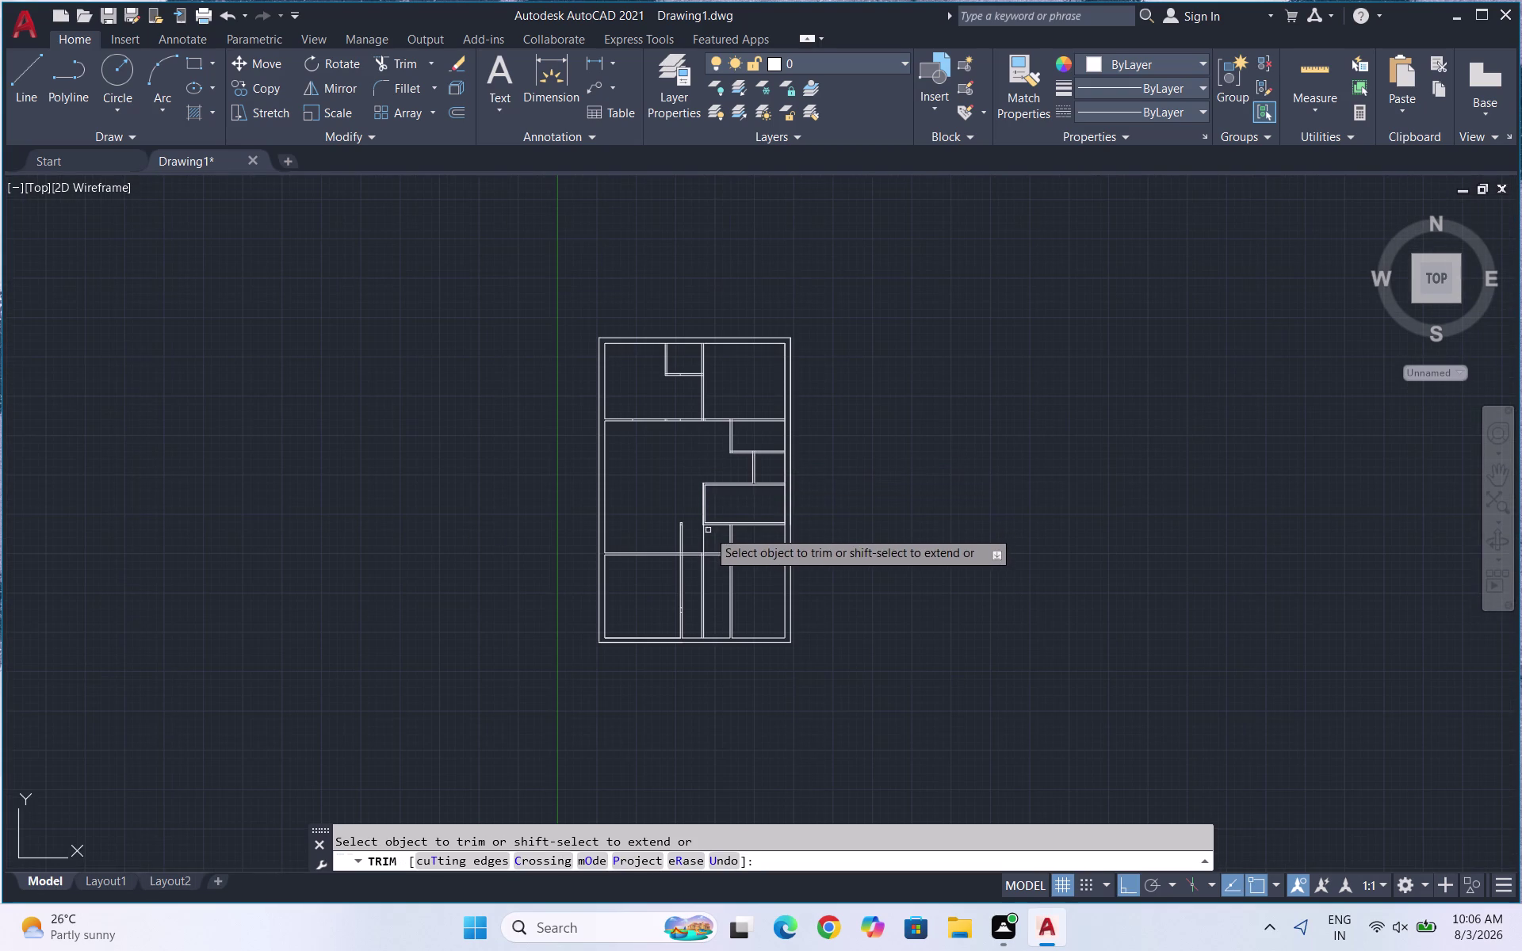
scroll(up, 3)
drag(690, 542, 633, 560)
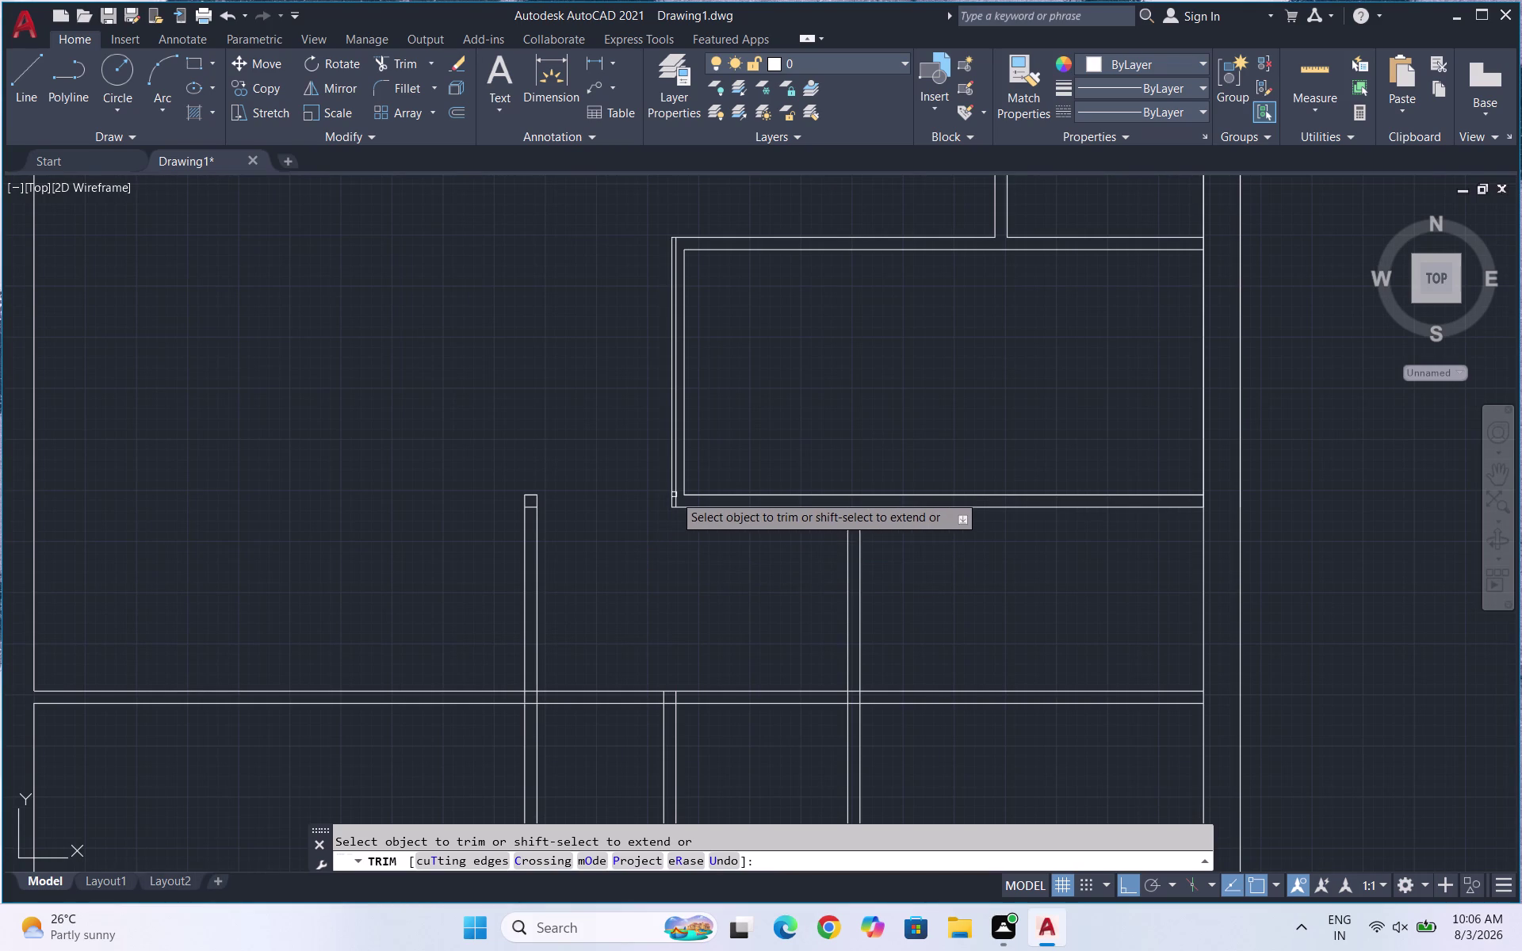
click(678, 494)
Cut the leftover partition lines in the lower rooms and at the wall crossing.
scroll(down, 3)
scroll(down, 3)
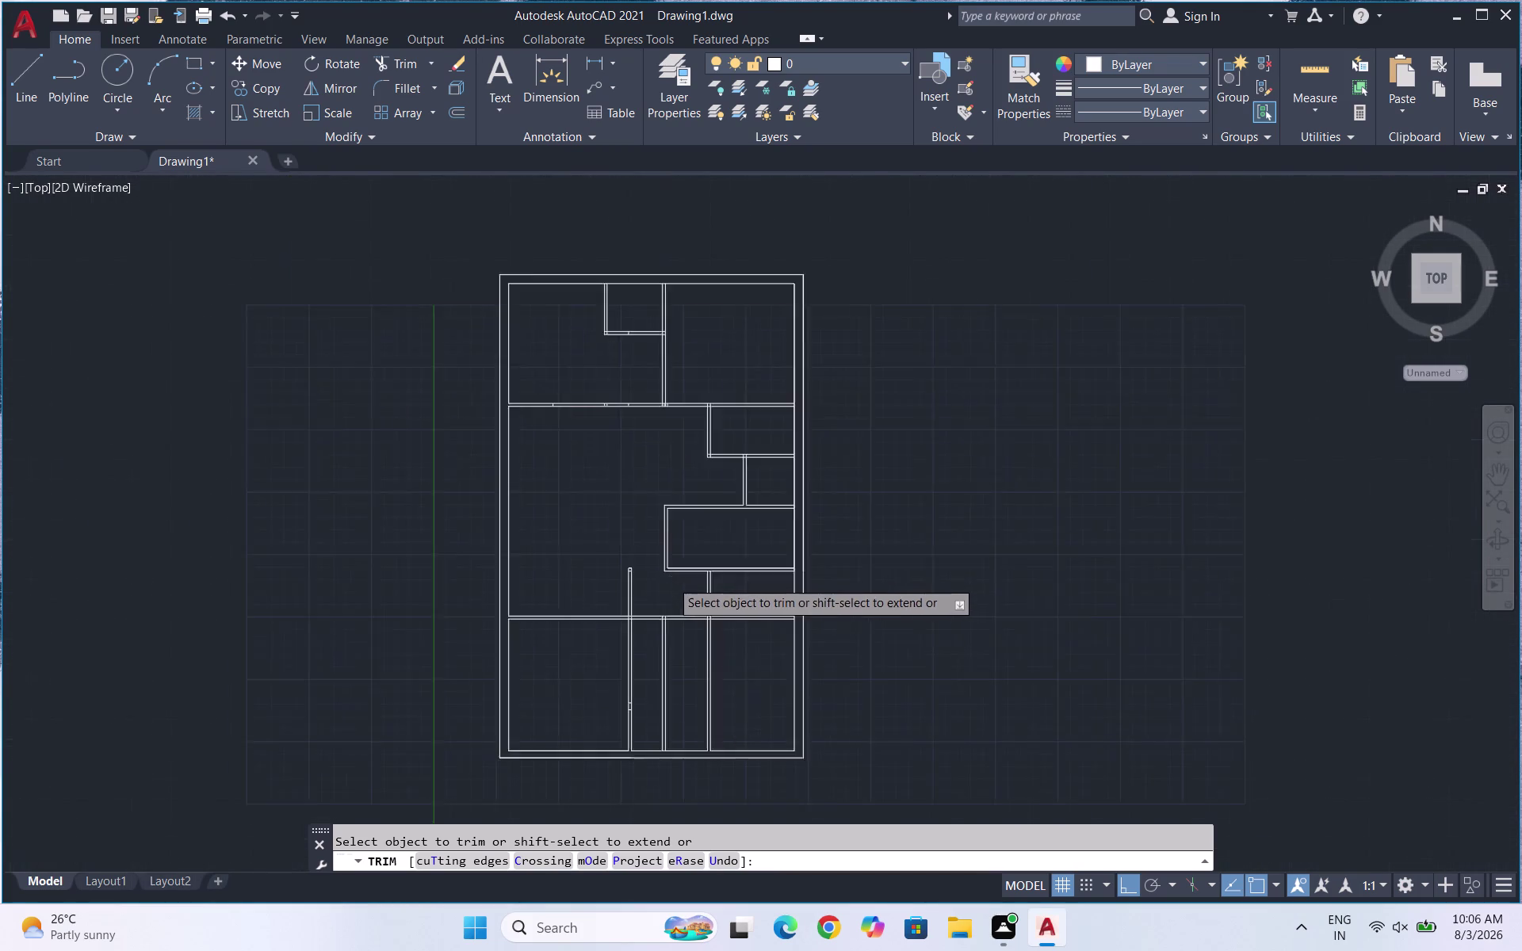
scroll(down, 3)
scroll(up, 3)
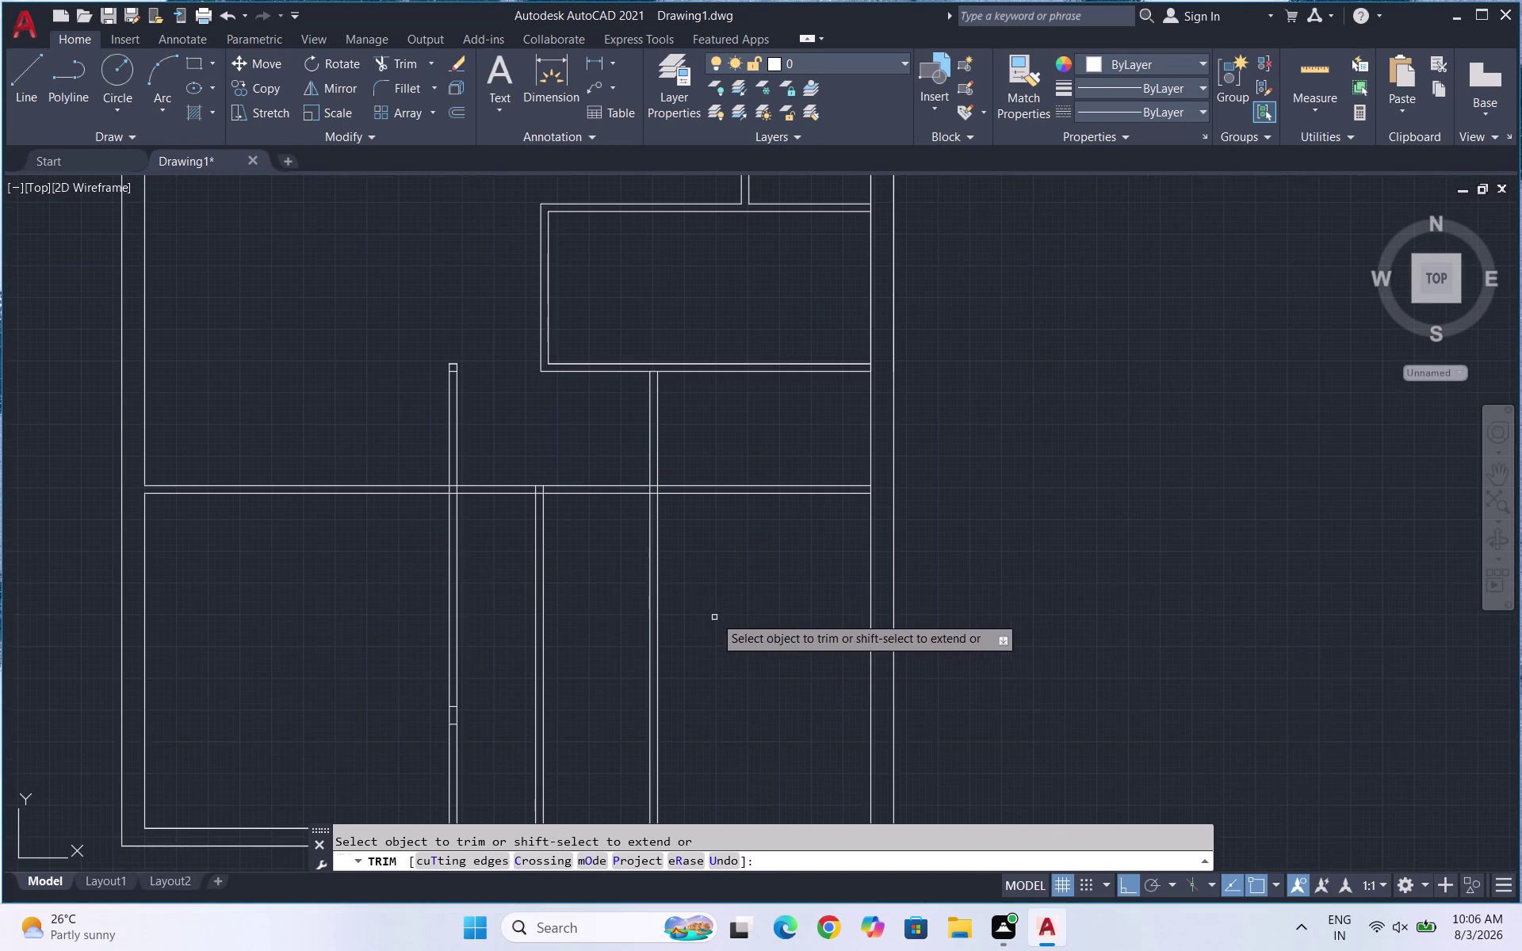
drag(716, 603, 615, 625)
scroll(up, 3)
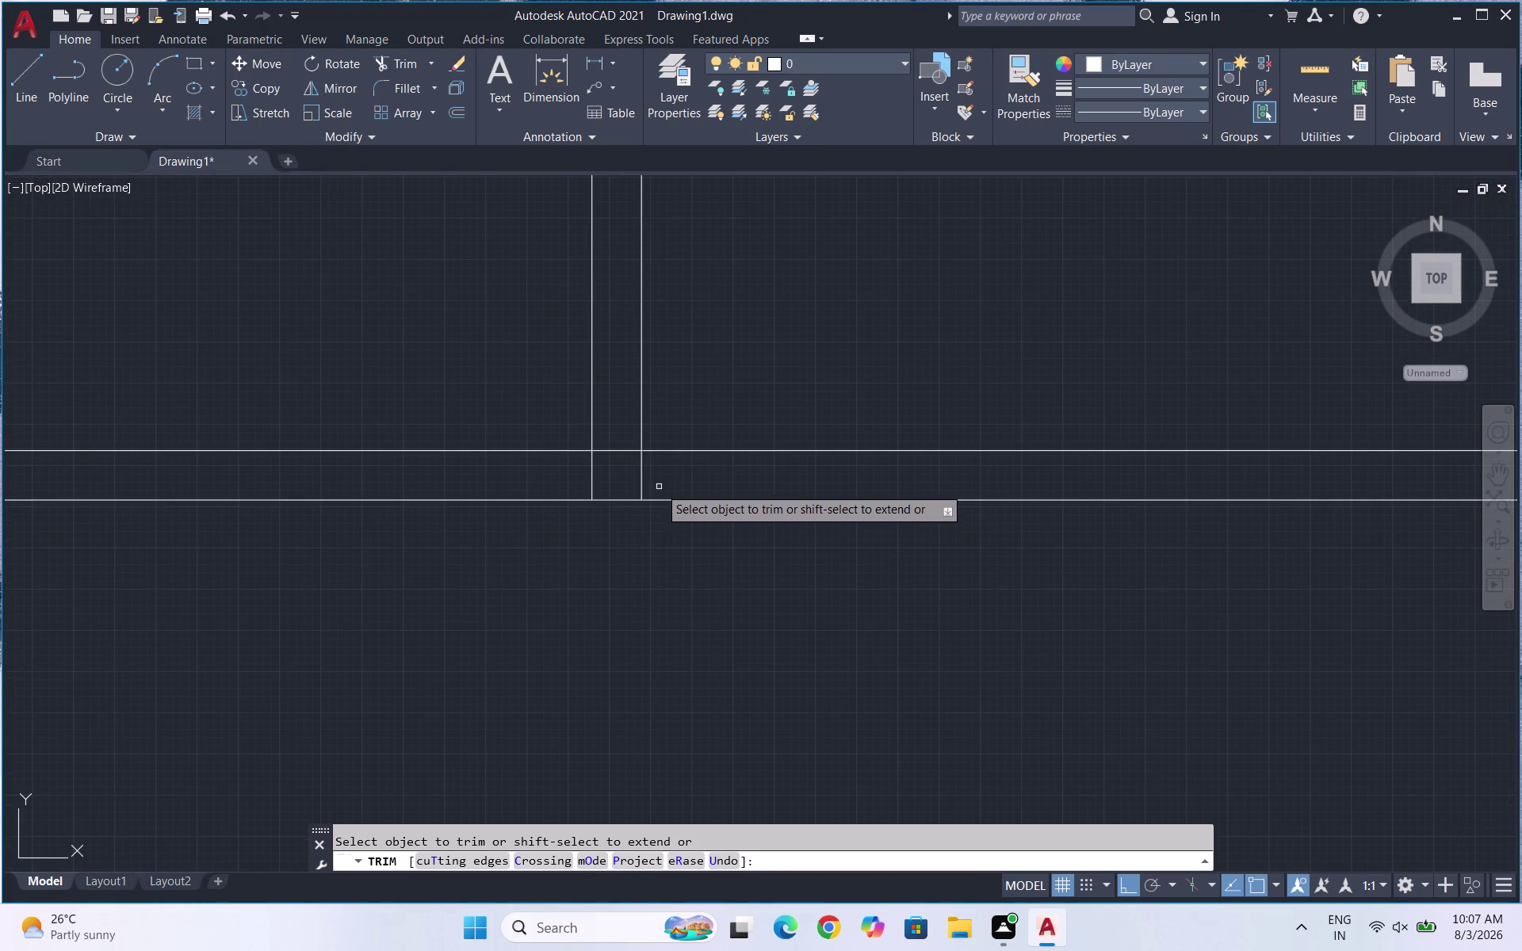
drag(659, 484, 582, 485)
scroll(down, 3)
scroll(down, 3)
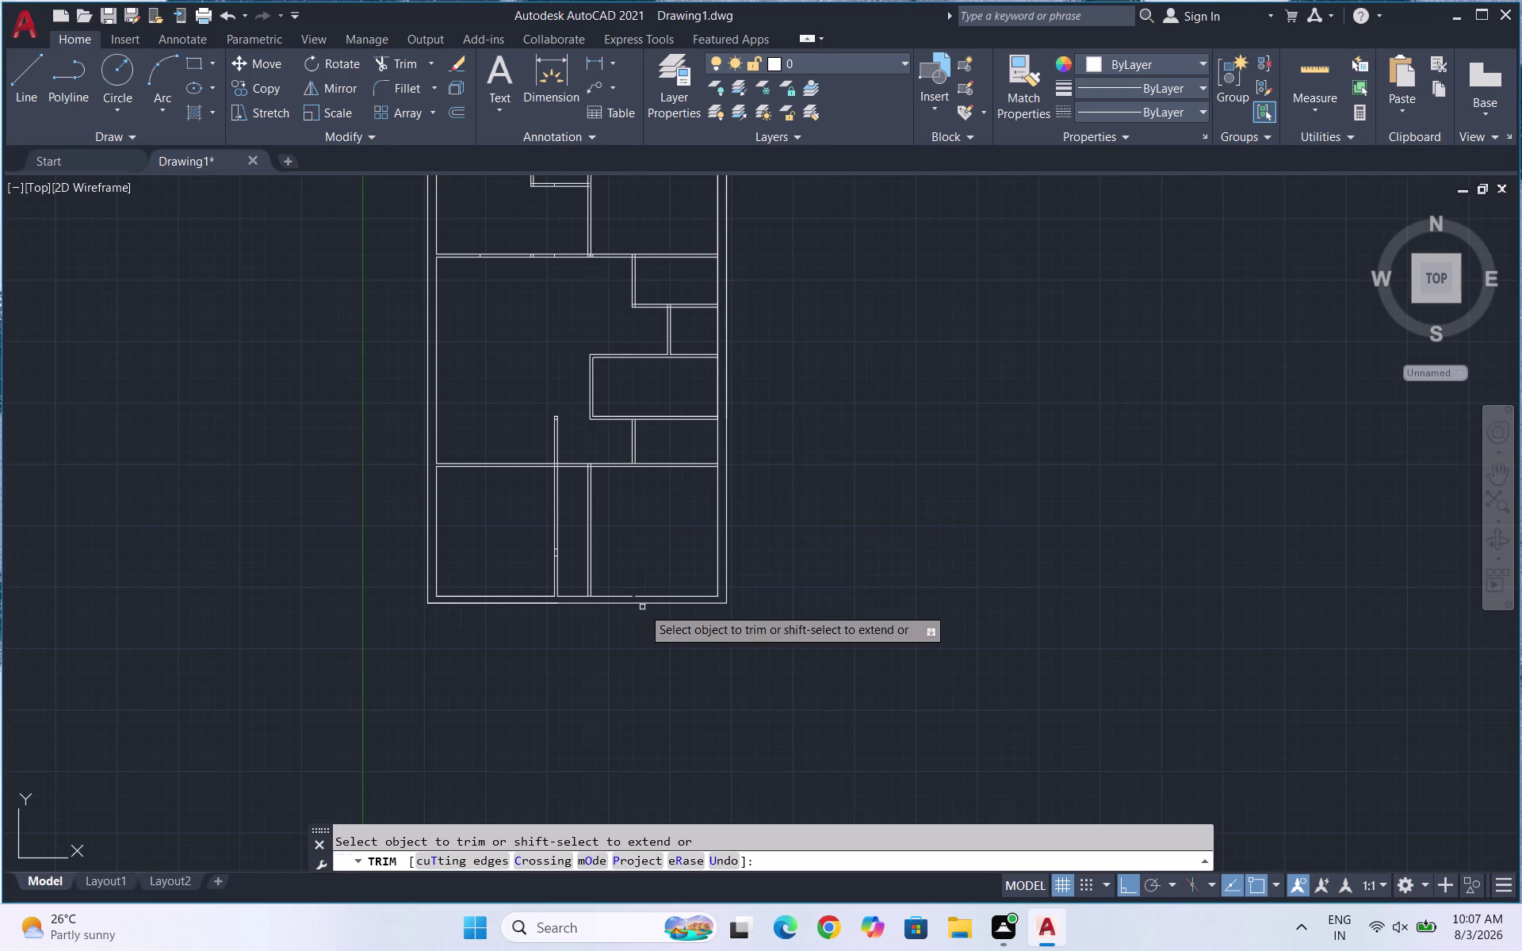
key(Escape)
key(Escape)
Start EXTEND and select the lower partition line.
text(E)
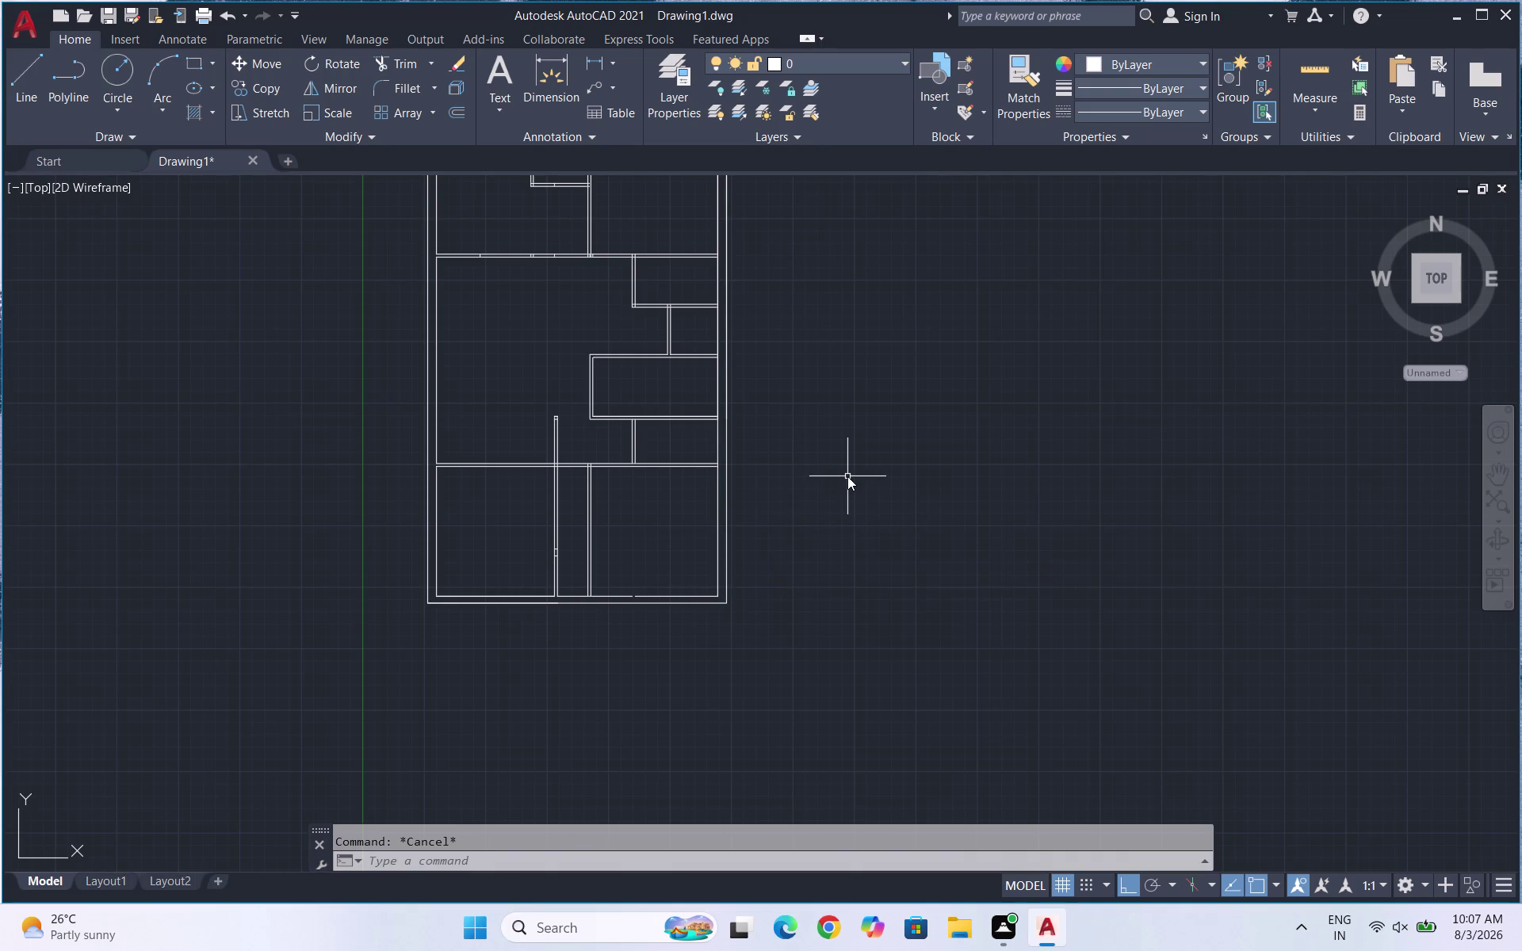
text(X)
key(Return)
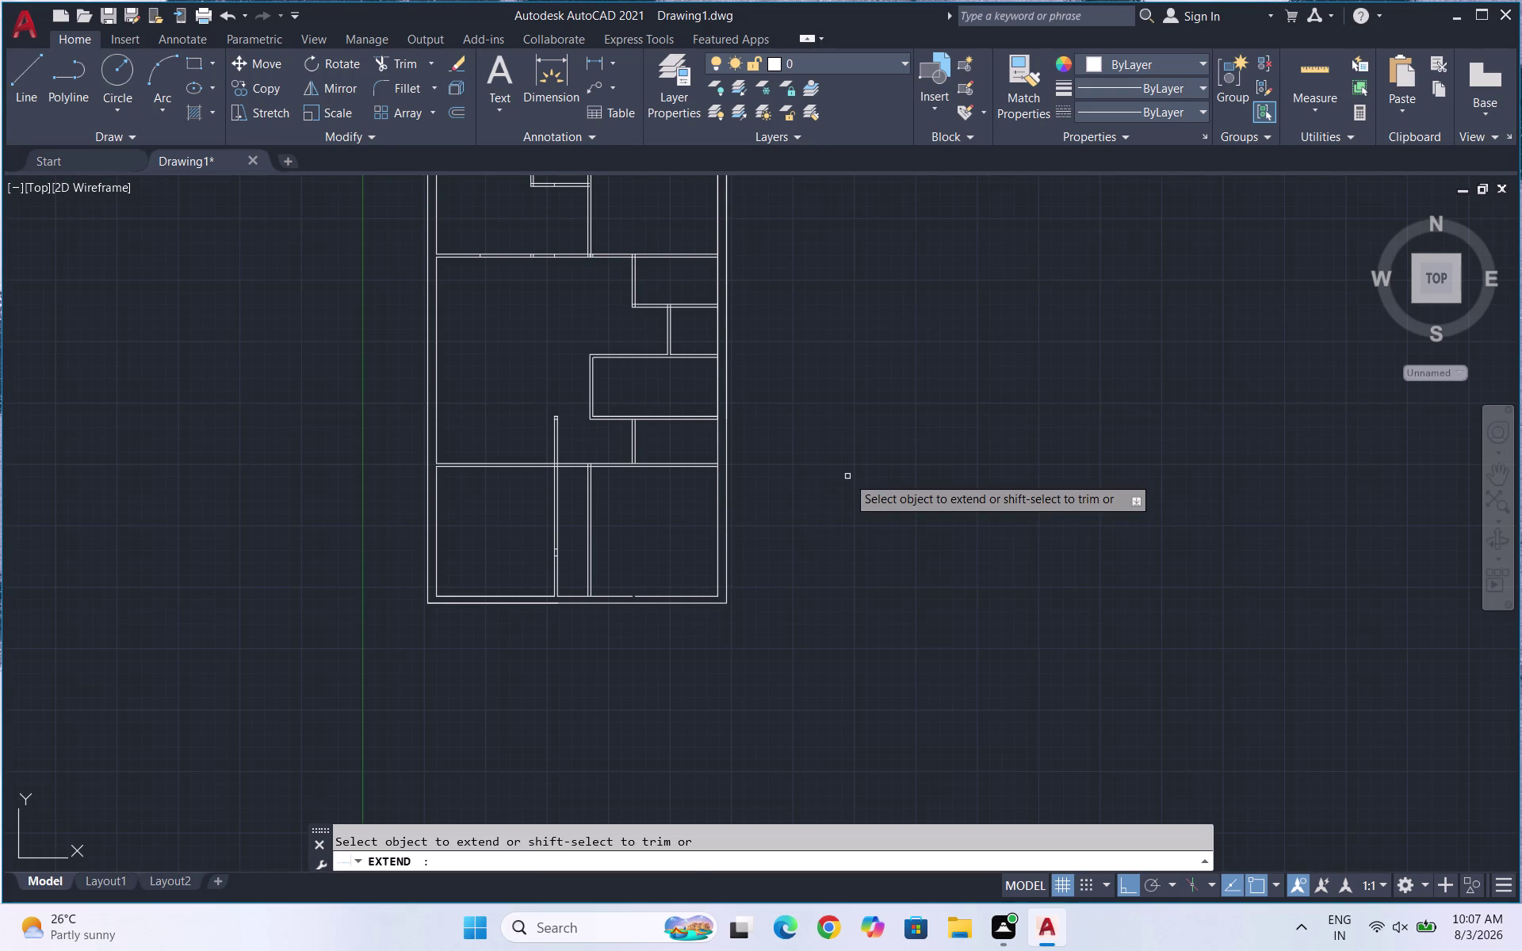
click(670, 595)
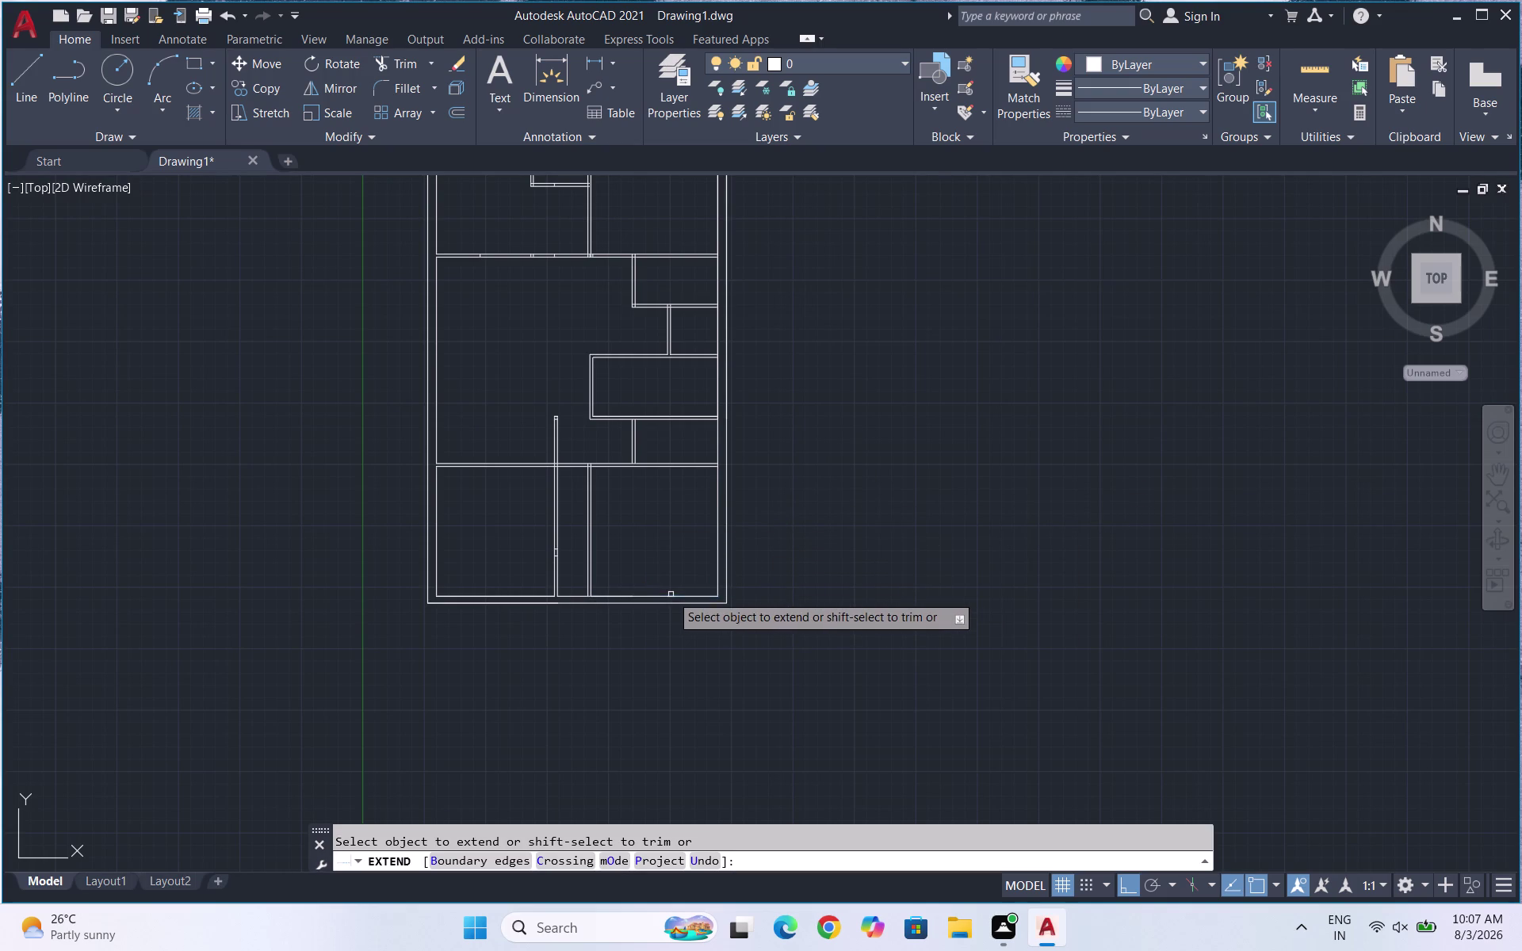